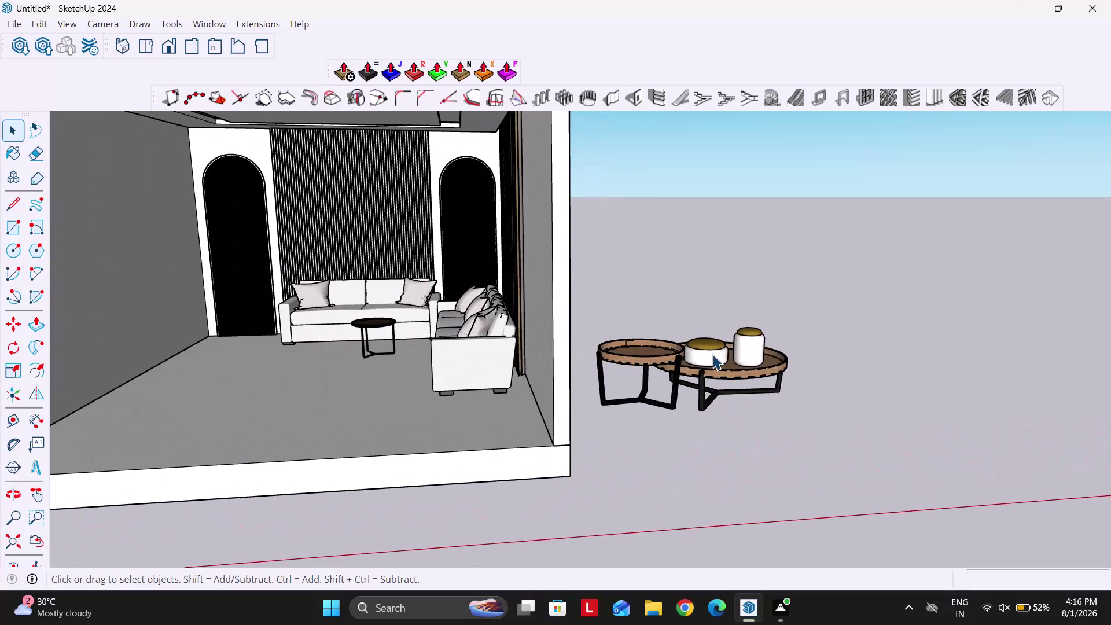
Select the nested coffee table group with its two pots.
click(679, 351)
middle_drag(682, 370, 695, 412)
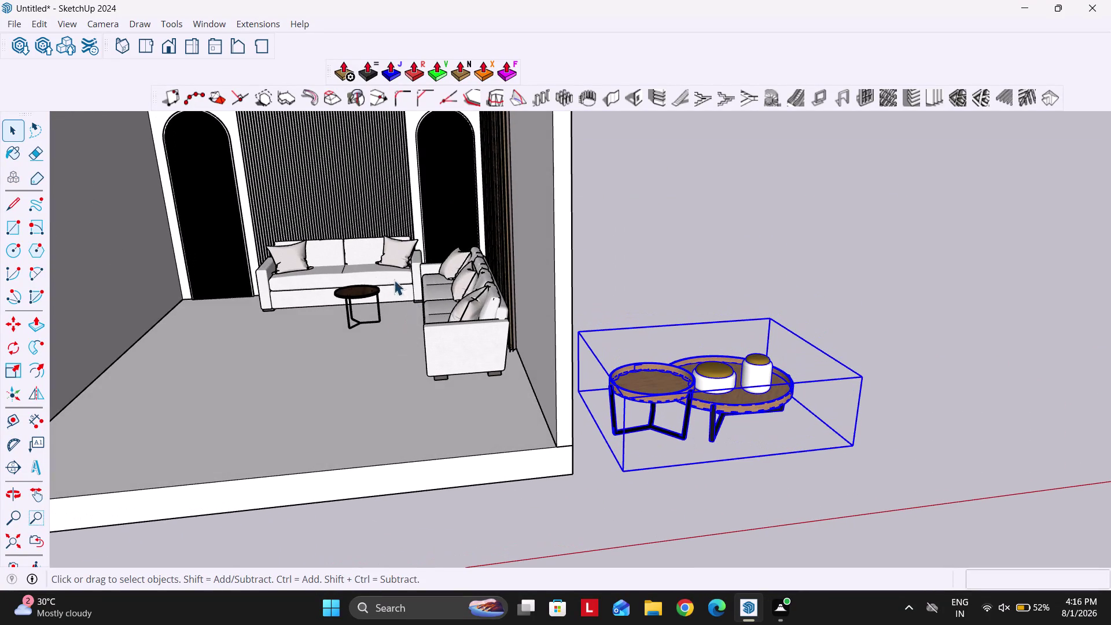
click(364, 289)
key(Delete)
click(691, 366)
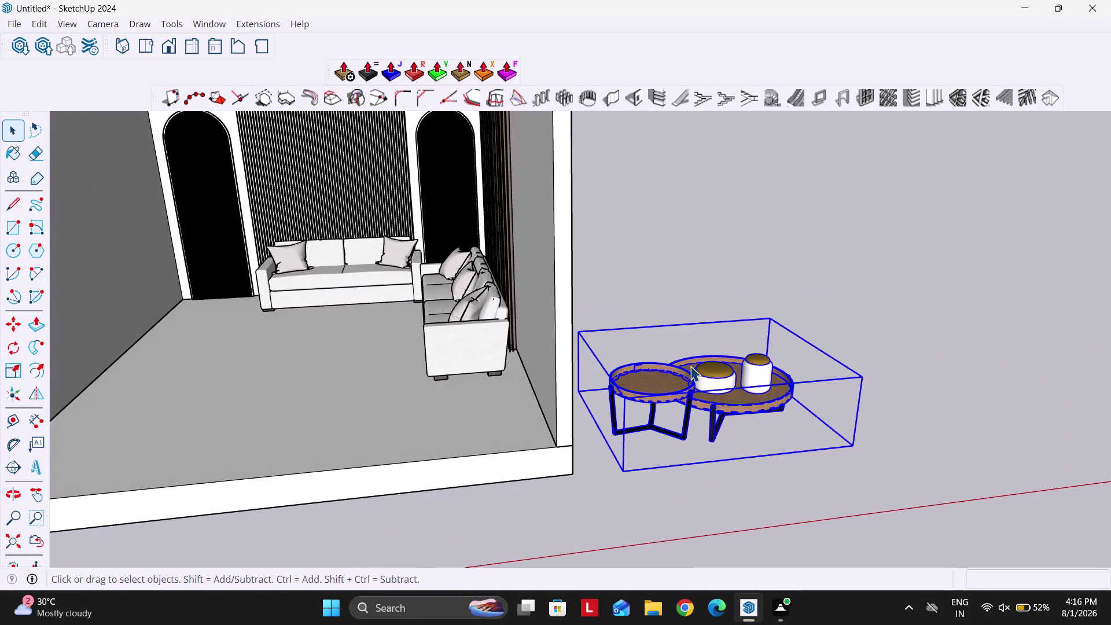
scroll(down, 3)
scroll(up, 3)
Move the coffee table into the room in front of the main sofa and check the gap.
key(m)
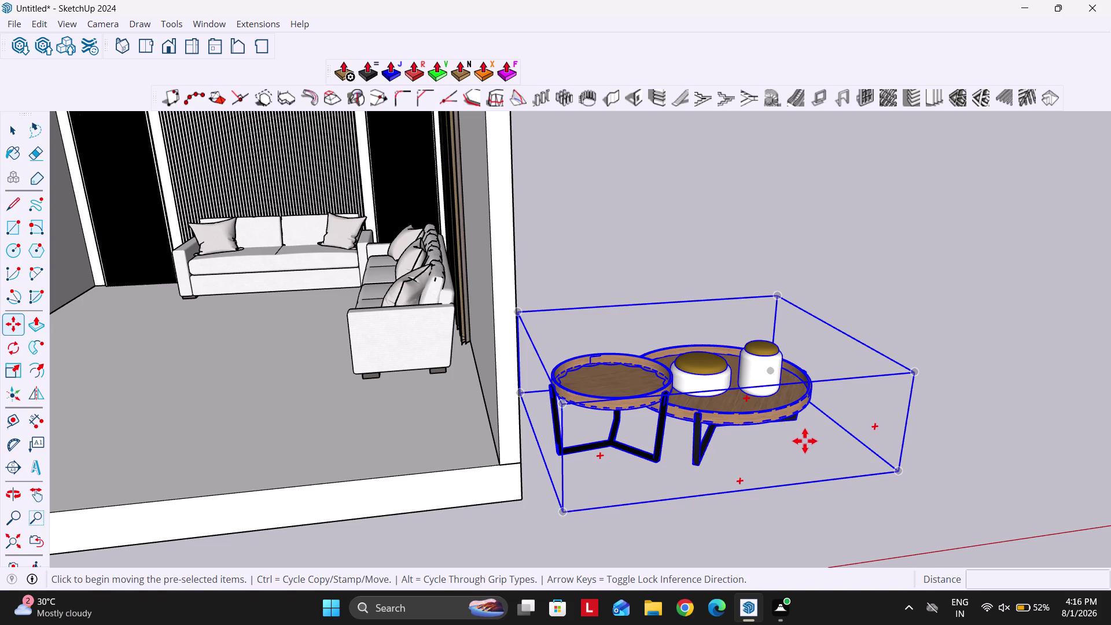
click(897, 473)
scroll(down, 3)
scroll(up, 3)
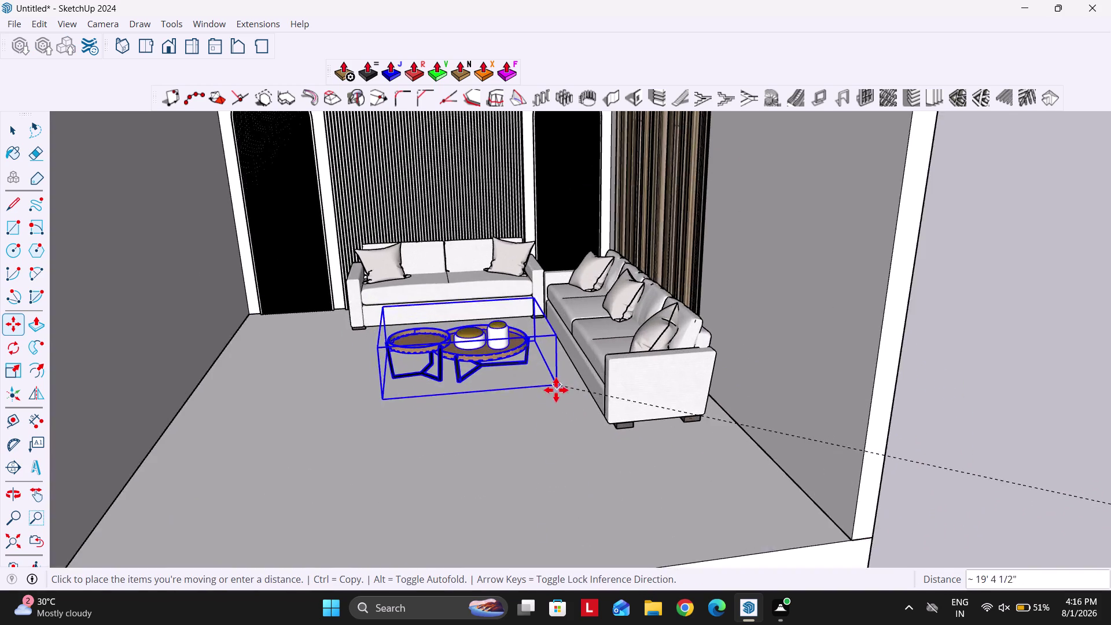
scroll(up, 3)
click(540, 389)
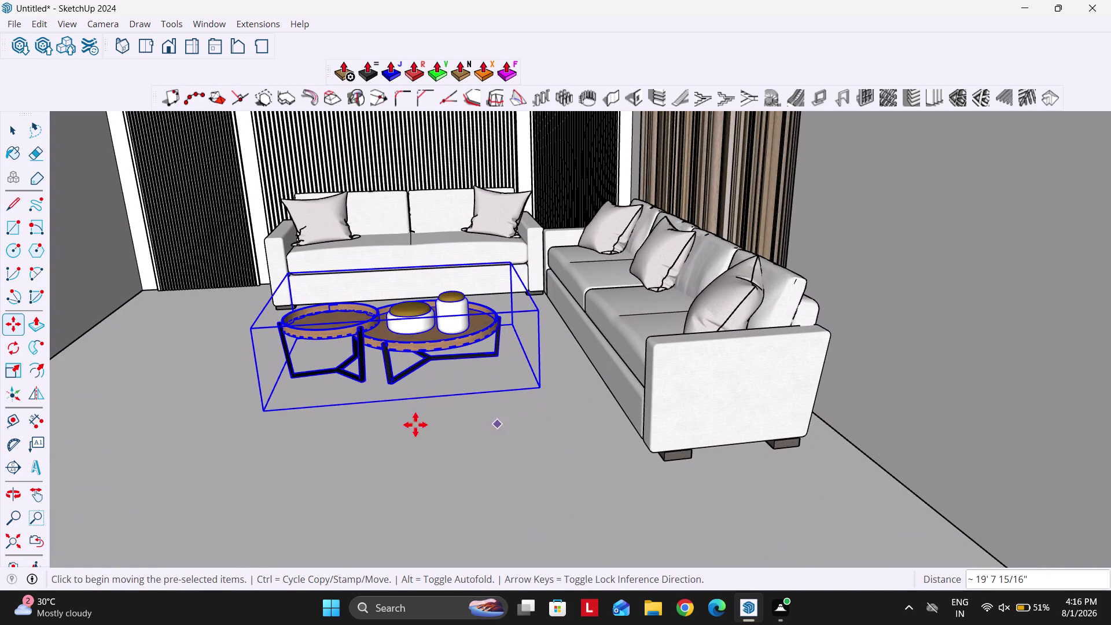
scroll(up, 3)
scroll(down, 3)
middle_drag(435, 363, 444, 364)
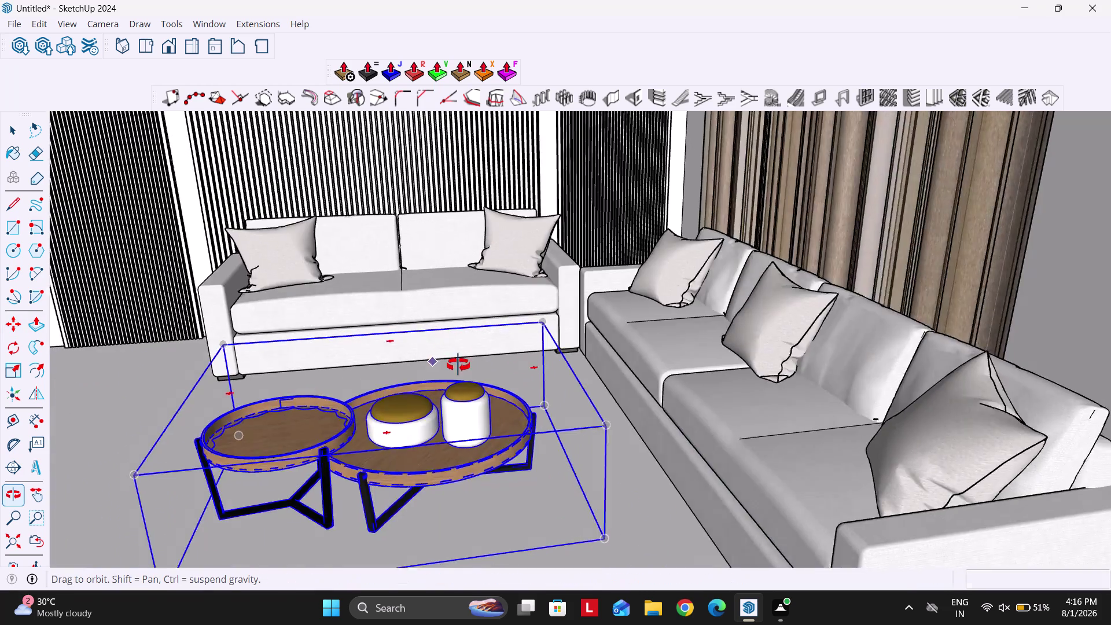
middle_drag(444, 364, 598, 367)
scroll(up, 3)
middle_drag(592, 371, 706, 372)
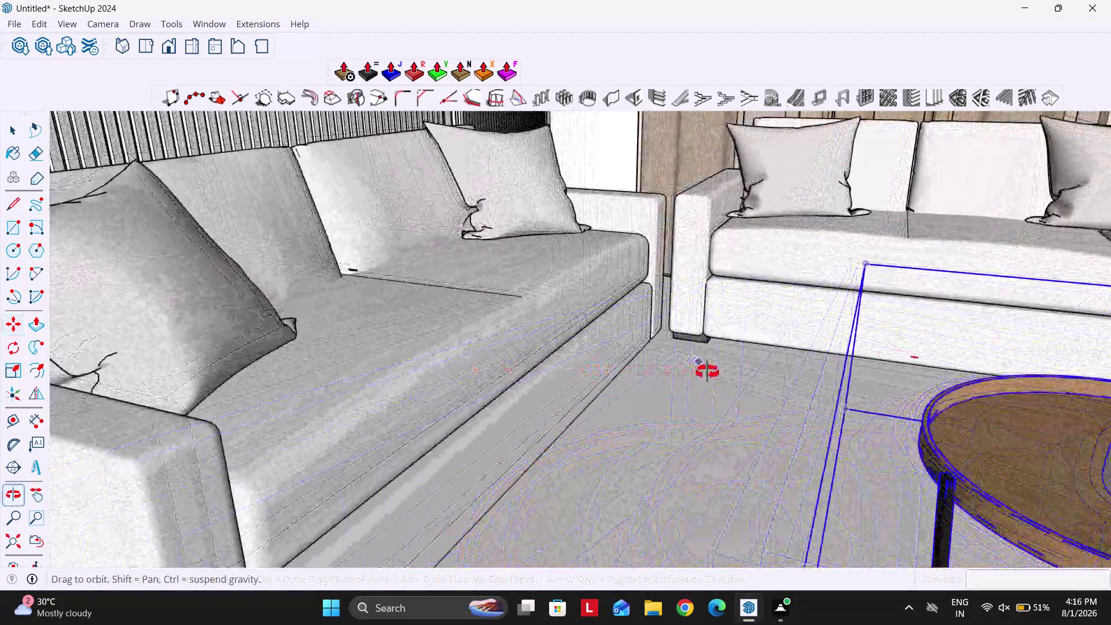
middle_drag(706, 372, 708, 372)
middle_drag(748, 364, 650, 346)
scroll(down, 3)
Adjust the table's position and review the placement from the front view.
click(733, 393)
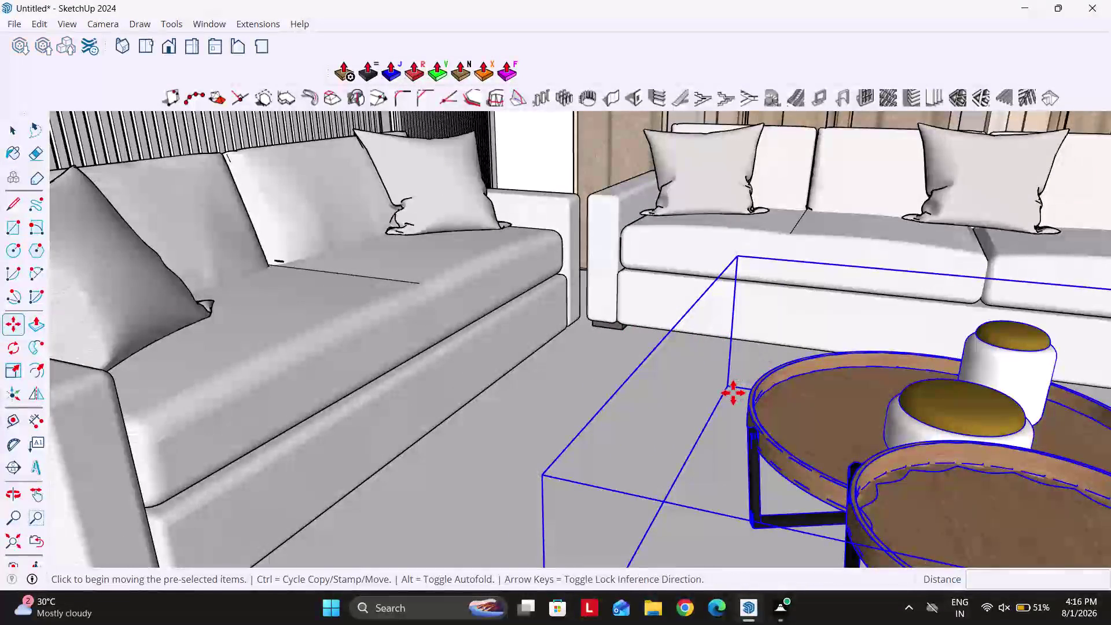
key(Left)
click(589, 343)
key(space)
middle_drag(548, 345, 636, 346)
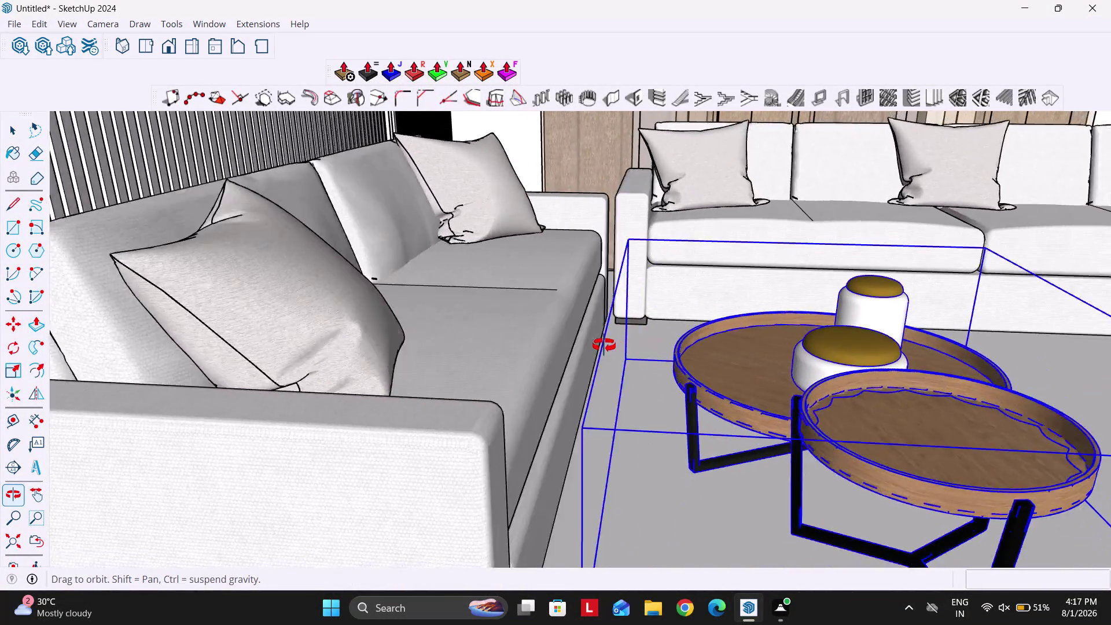
middle_drag(636, 345, 386, 366)
scroll(down, 3)
middle_drag(606, 434, 472, 348)
scroll(down, 3)
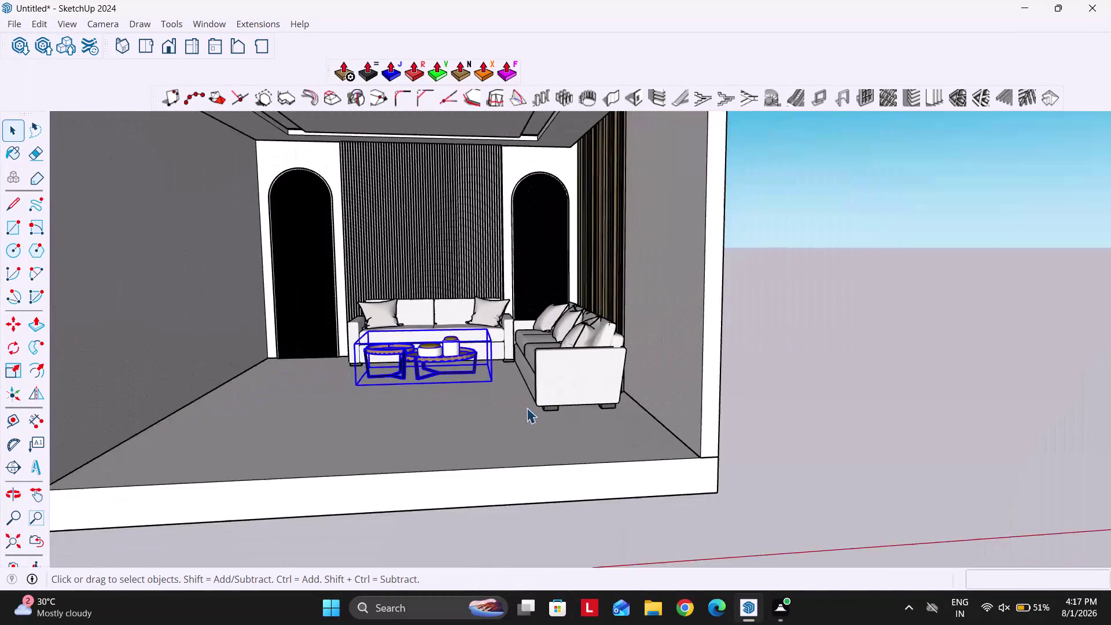
click(171, 50)
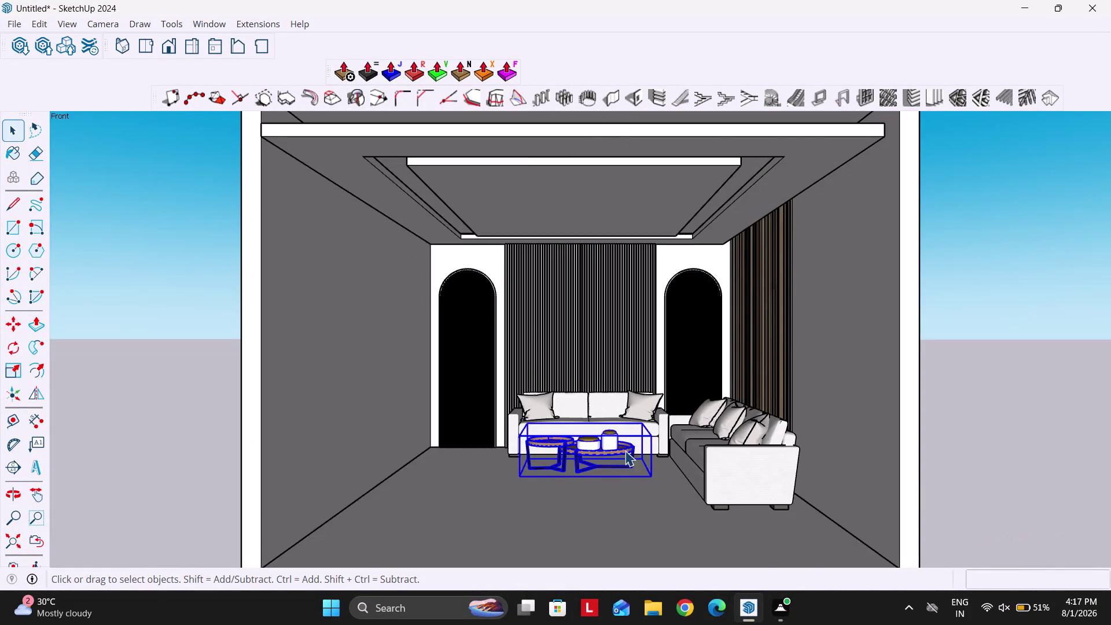
scroll(up, 3)
Nudge the coffee table 6 inches along the red axis.
key(m)
click(611, 452)
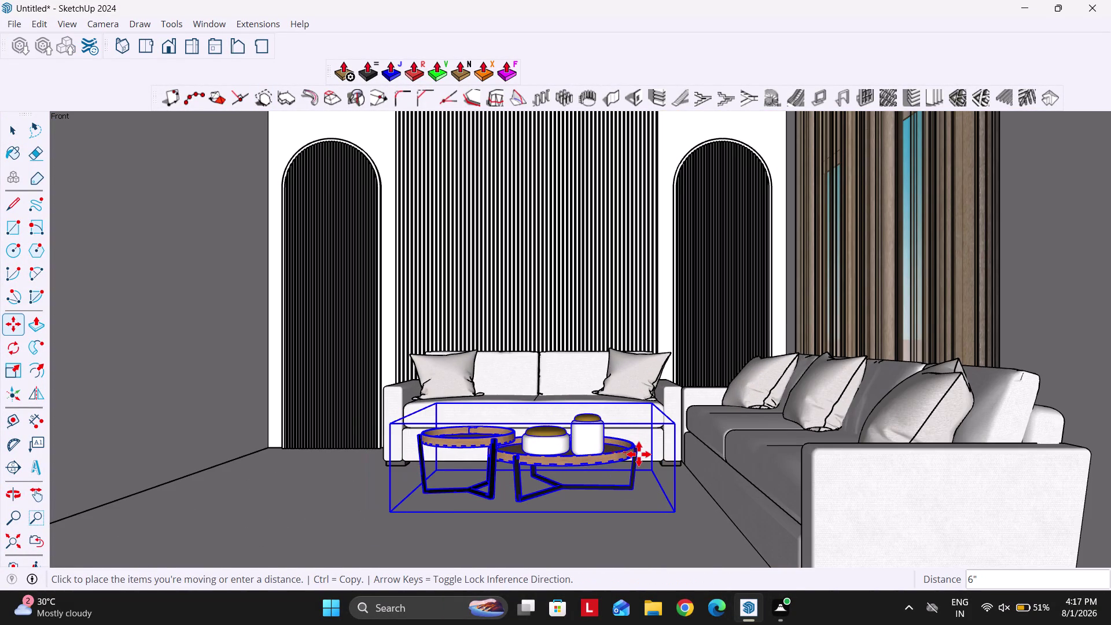
key(Right)
click(639, 455)
key(space)
scroll(down, 3)
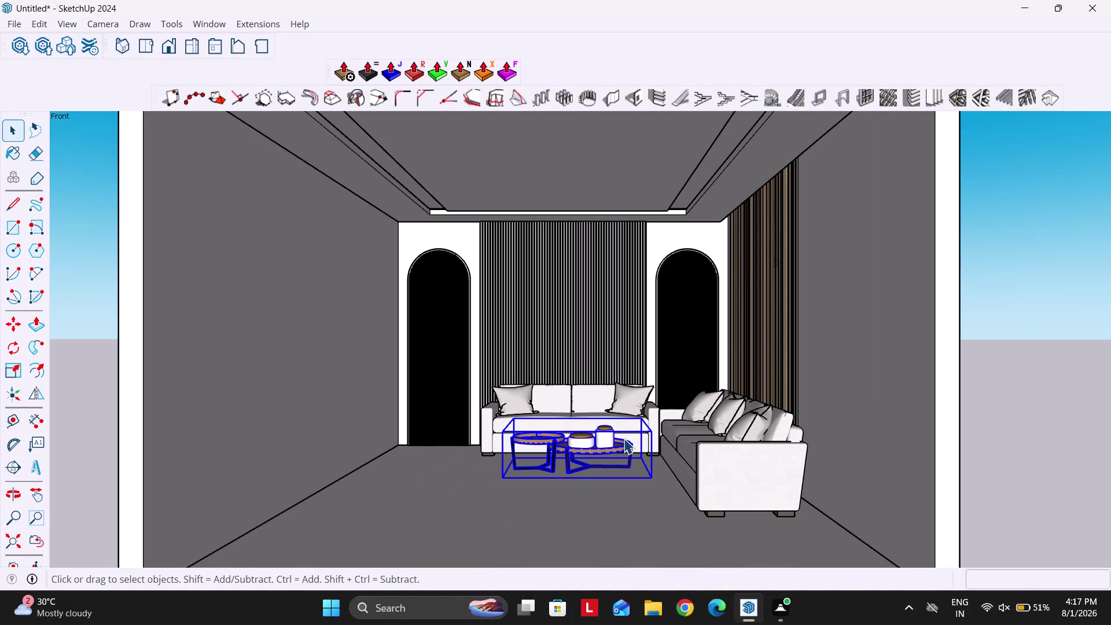
scroll(down, 3)
Orbit around the room beside the reference photo to look up at the ceiling.
scroll(up, 3)
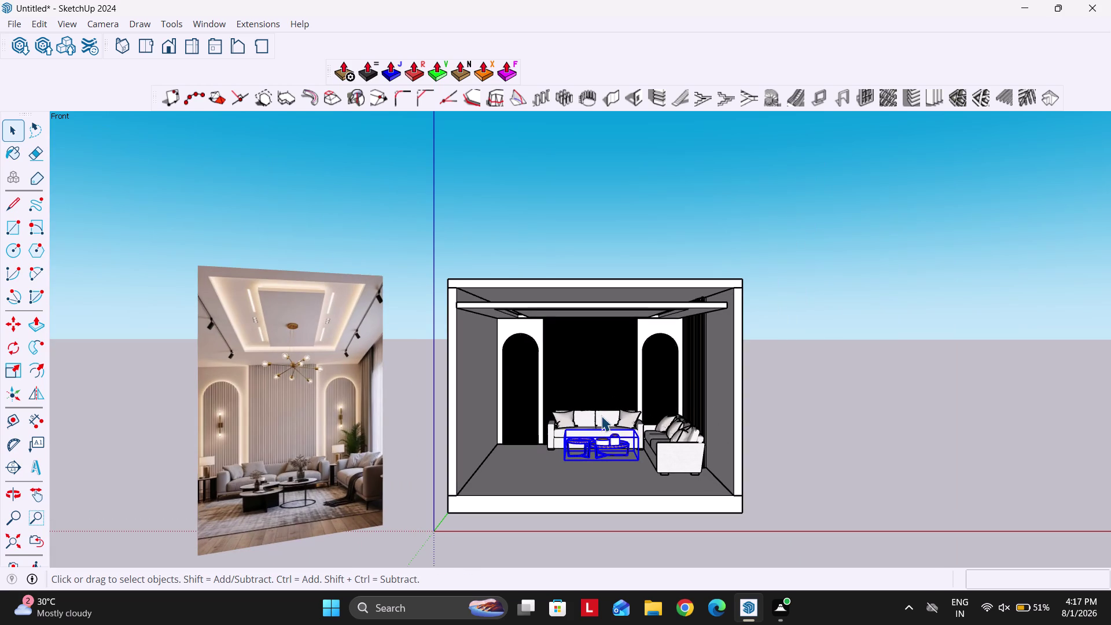
scroll(down, 3)
middle_drag(627, 411, 657, 450)
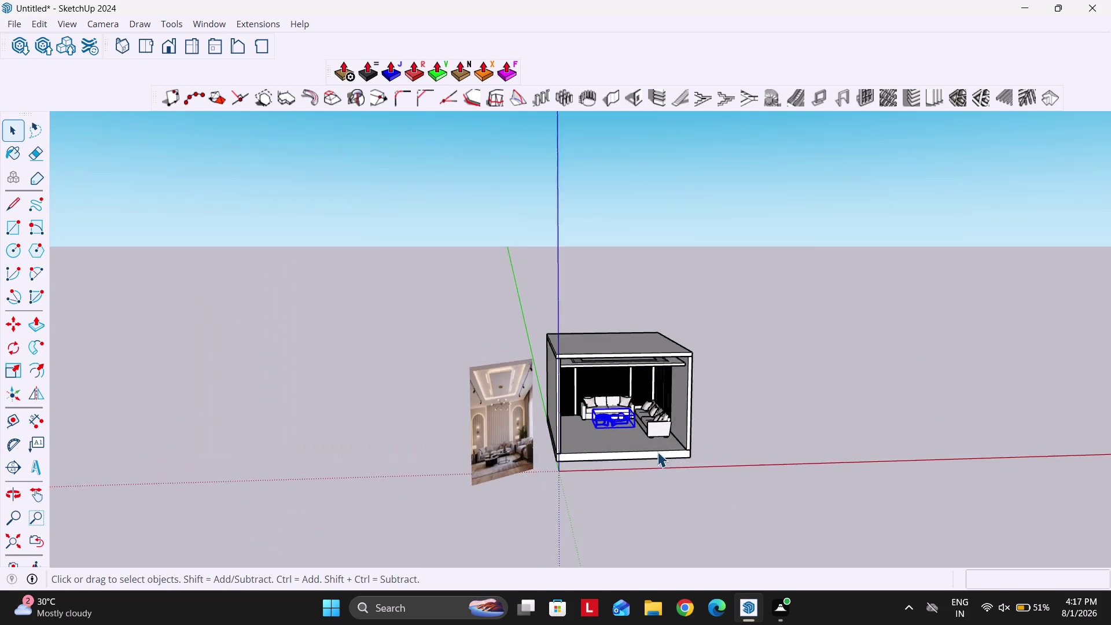
scroll(up, 3)
scroll(down, 3)
scroll(up, 3)
middle_drag(619, 429, 608, 417)
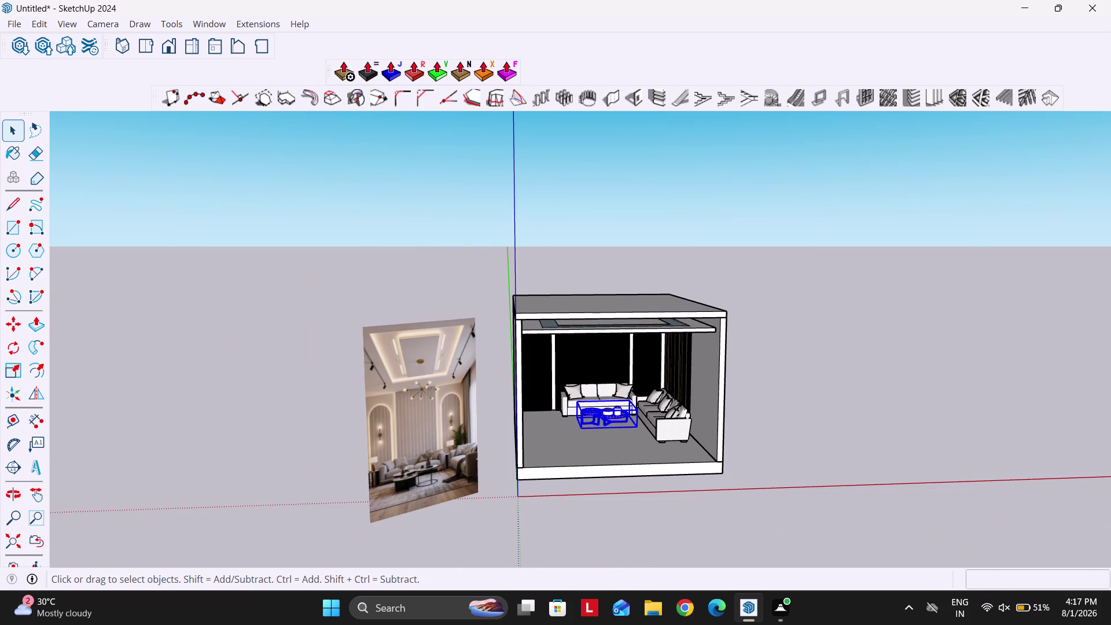
middle_drag(609, 416, 600, 405)
scroll(up, 3)
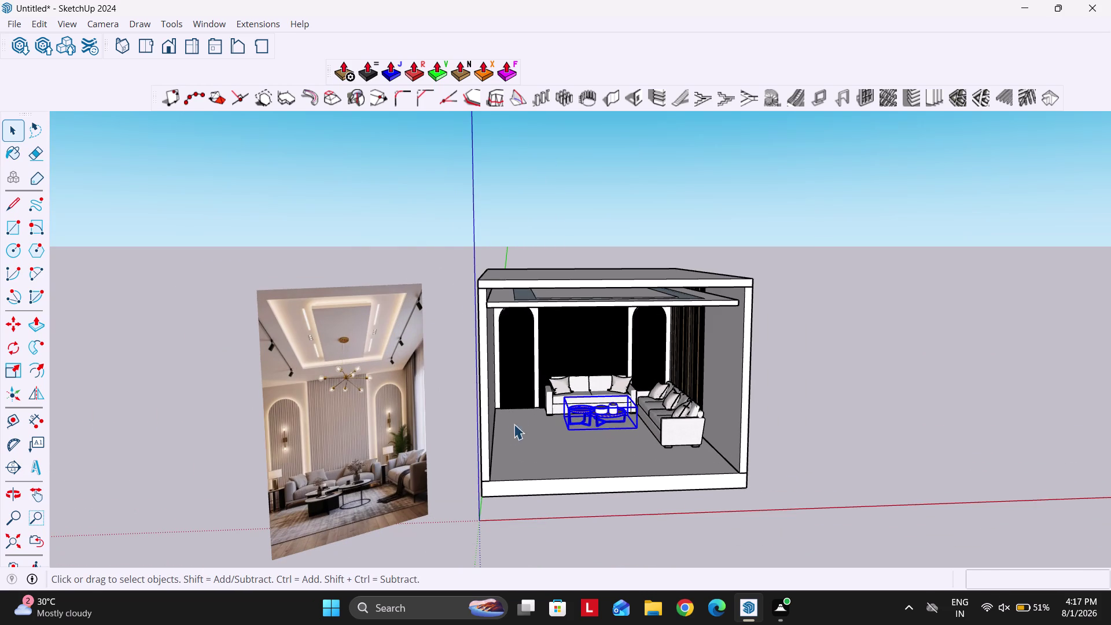
scroll(up, 3)
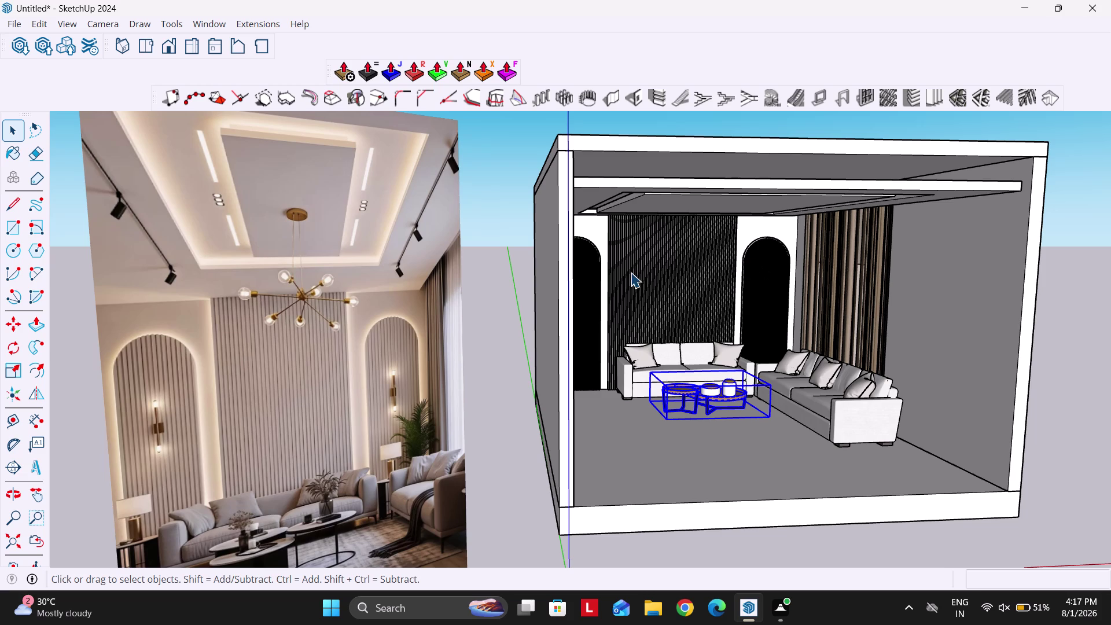
middle_drag(715, 323, 651, 242)
scroll(down, 3)
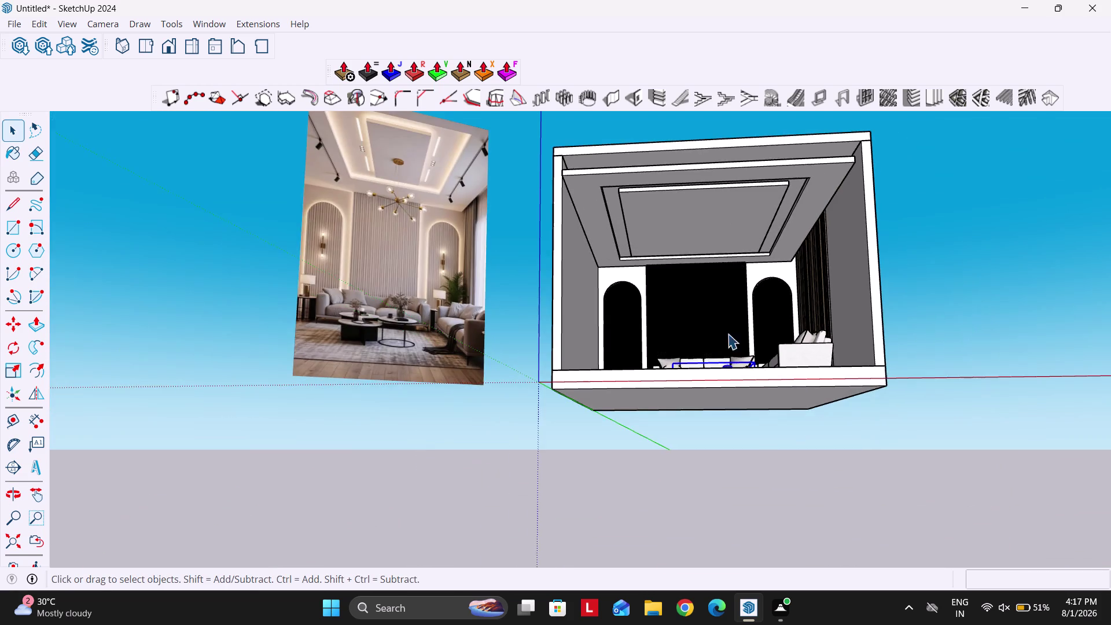
scroll(up, 3)
scroll(down, 3)
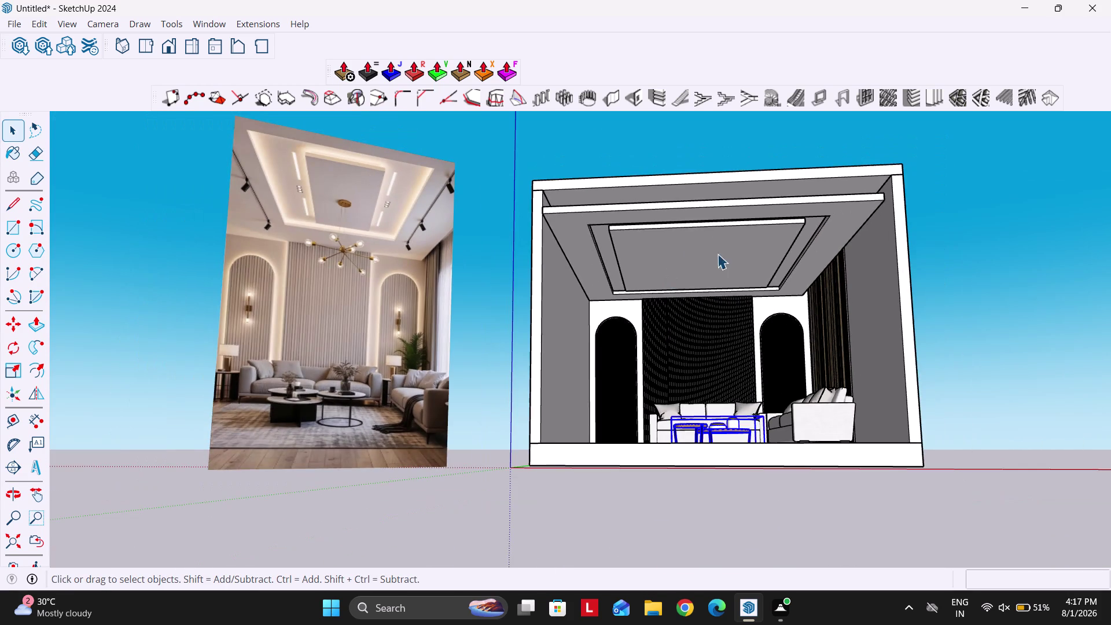
scroll(up, 3)
Select the layered false ceiling and view it from below.
click(745, 243)
scroll(down, 3)
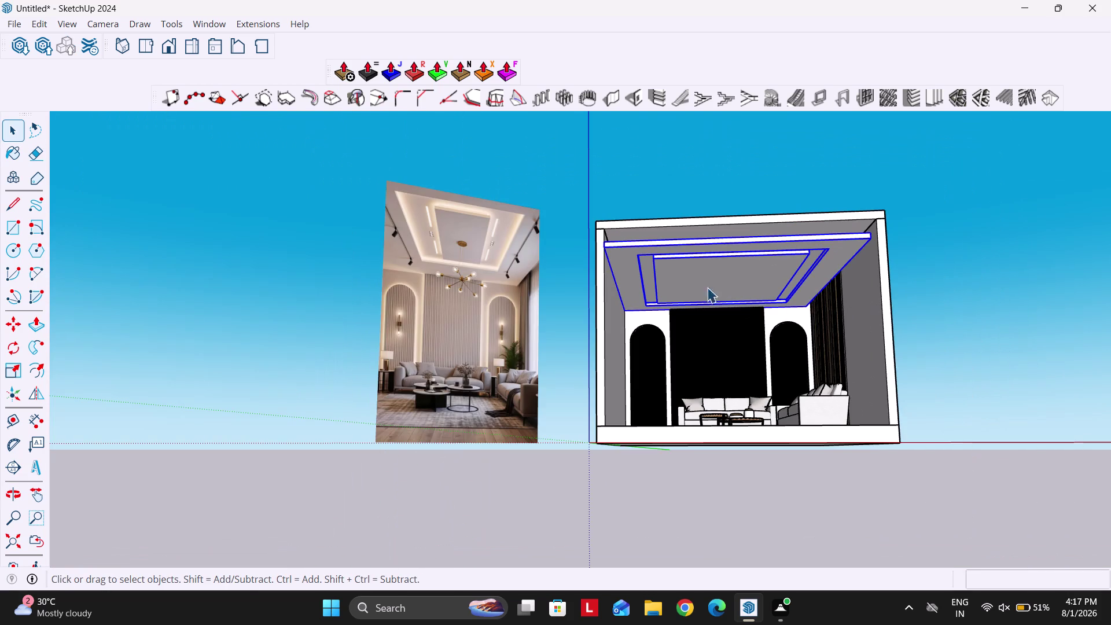
scroll(up, 3)
scroll(down, 3)
middle_drag(649, 306, 639, 292)
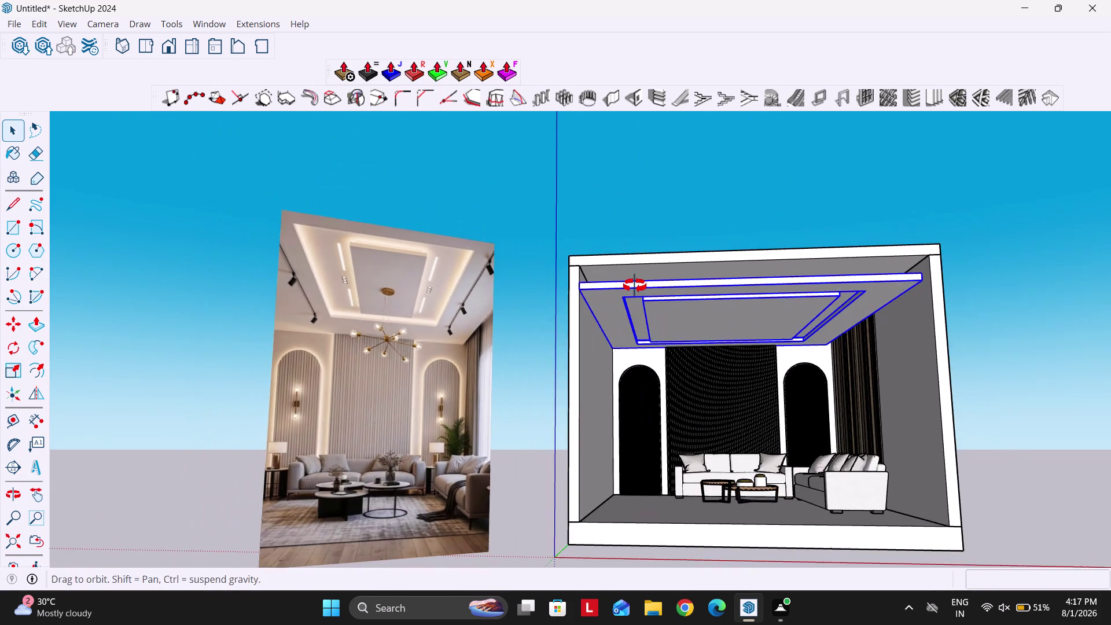
middle_drag(639, 292, 613, 240)
scroll(down, 3)
middle_drag(653, 340, 667, 276)
scroll(up, 3)
scroll(up, 3)
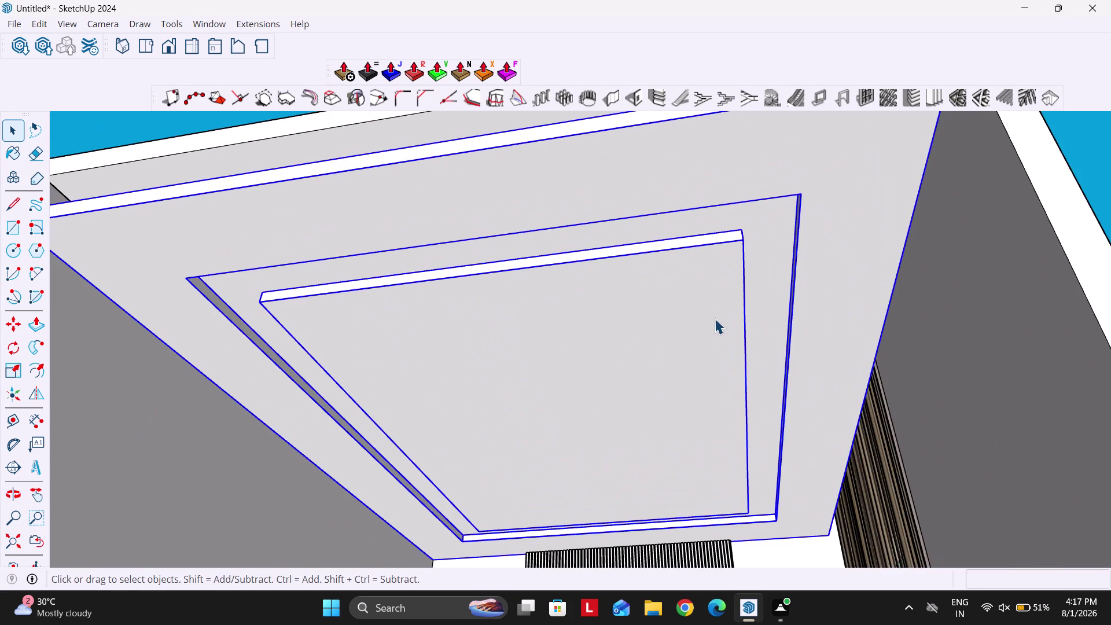
scroll(up, 3)
Enter the false ceiling group and select the ceiling panel face with its edges.
double_click(738, 274)
scroll(up, 3)
double_click(736, 262)
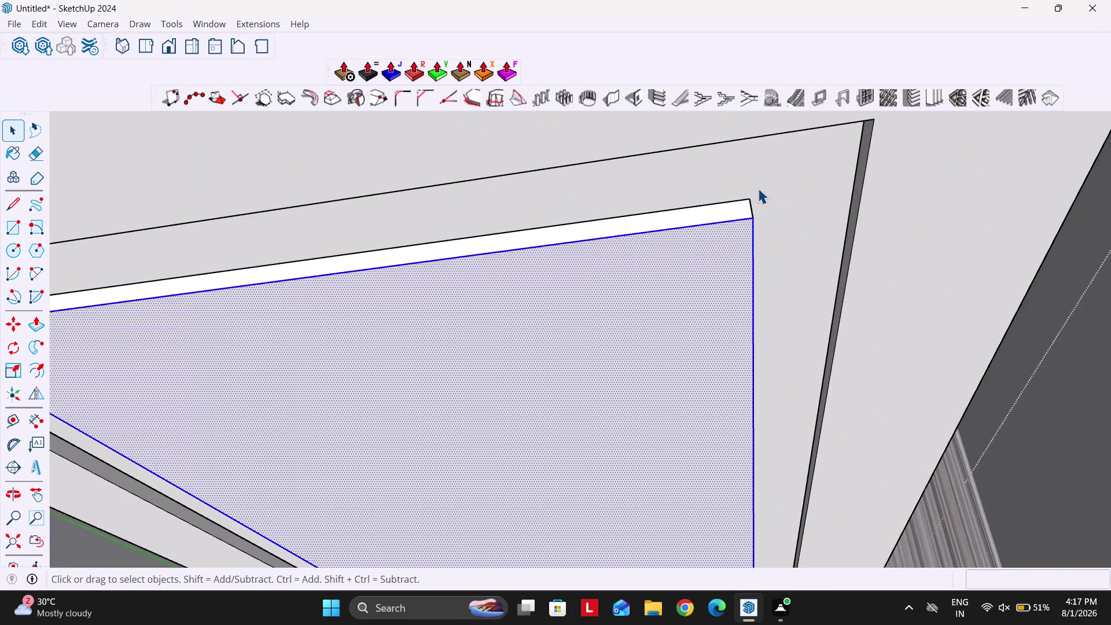
scroll(up, 3)
middle_drag(768, 230, 740, 328)
scroll(up, 3)
scroll(up, 3)
middle_drag(710, 265, 716, 254)
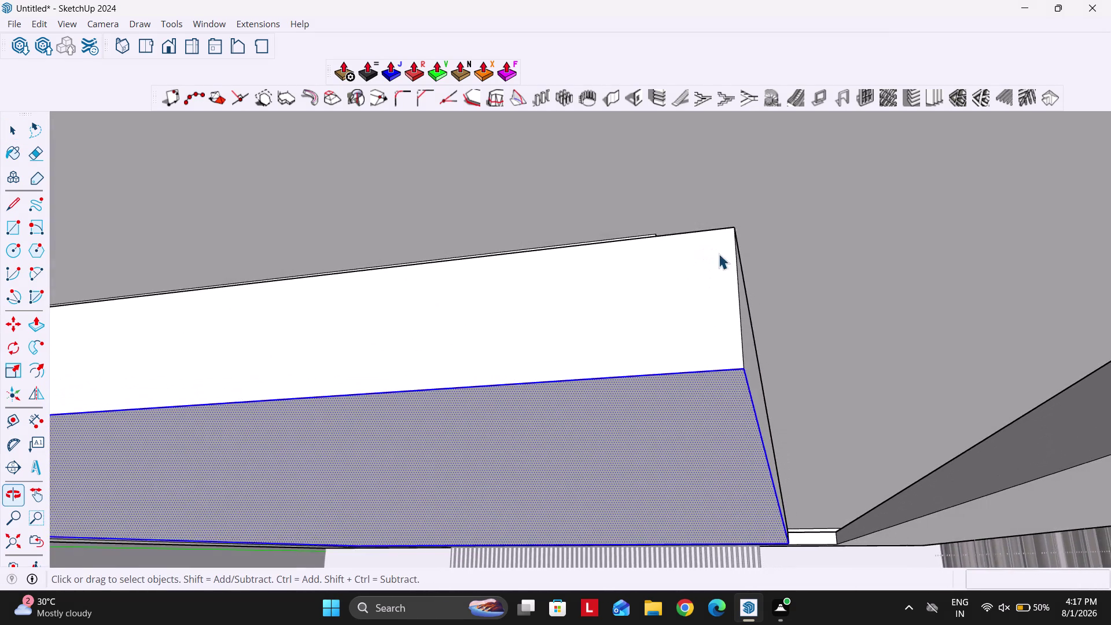
scroll(down, 3)
Clear the selection and orbit out to view the whole ceiling tray from outside.
key(Escape)
middle_drag(733, 287, 754, 238)
scroll(down, 3)
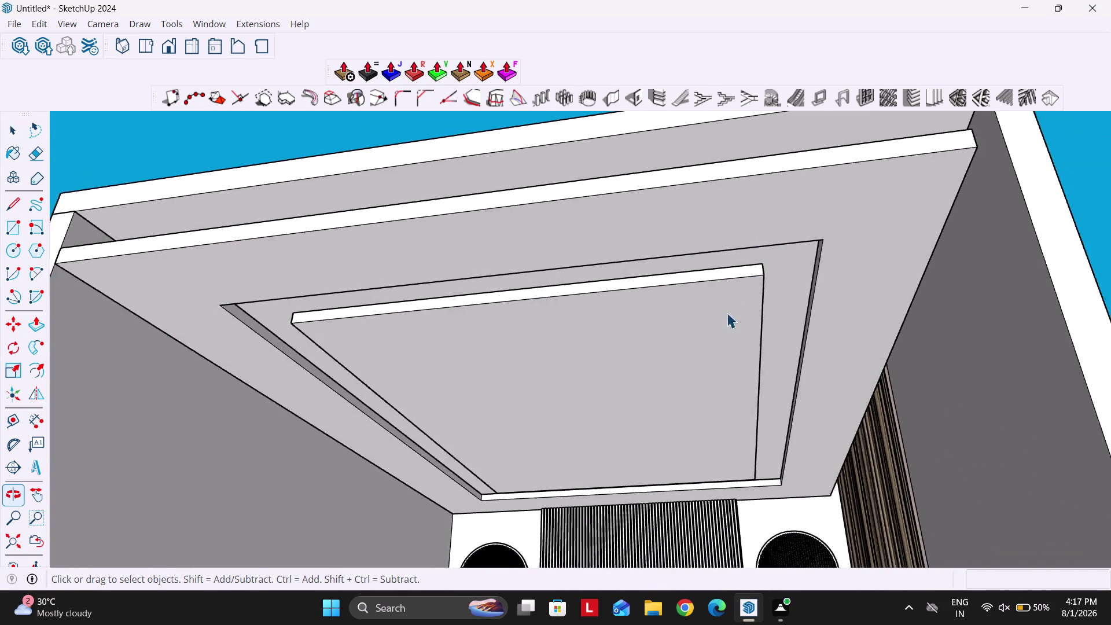
scroll(down, 3)
middle_drag(693, 330, 713, 283)
scroll(down, 3)
key(Escape)
click(716, 500)
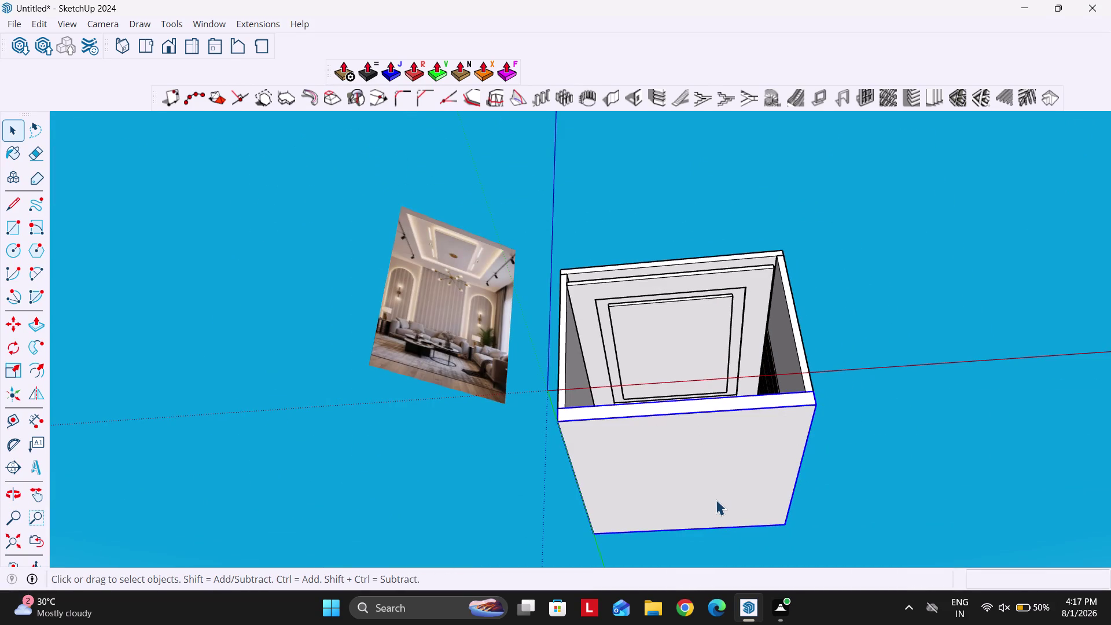
Switch to Bottom view and open the ceiling group for editing.
key(h)
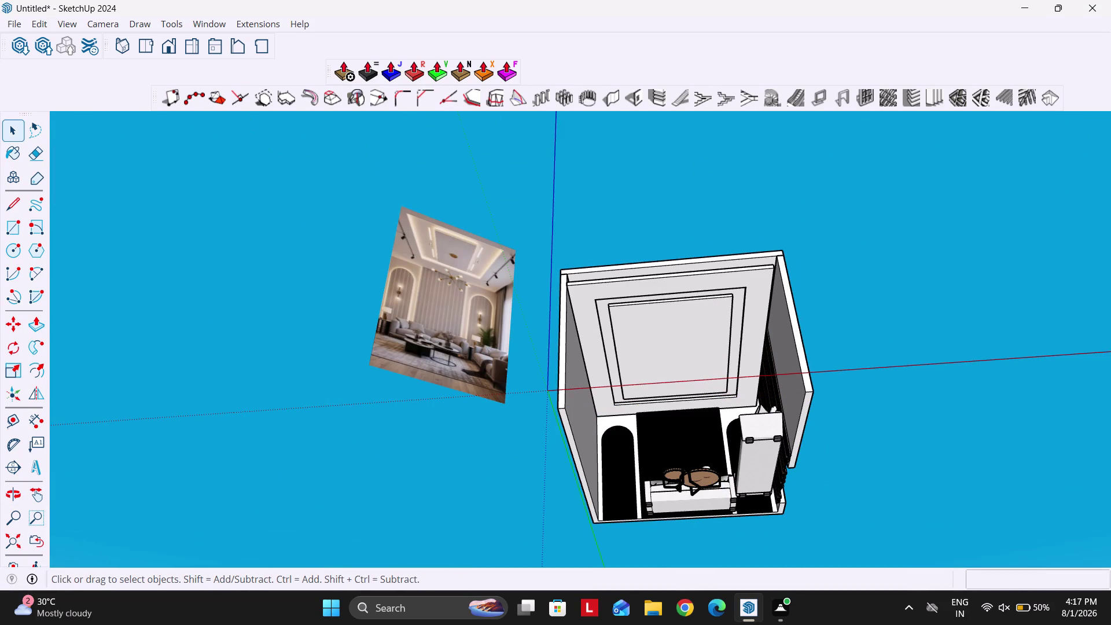
click(267, 52)
double_click(521, 285)
key(Escape)
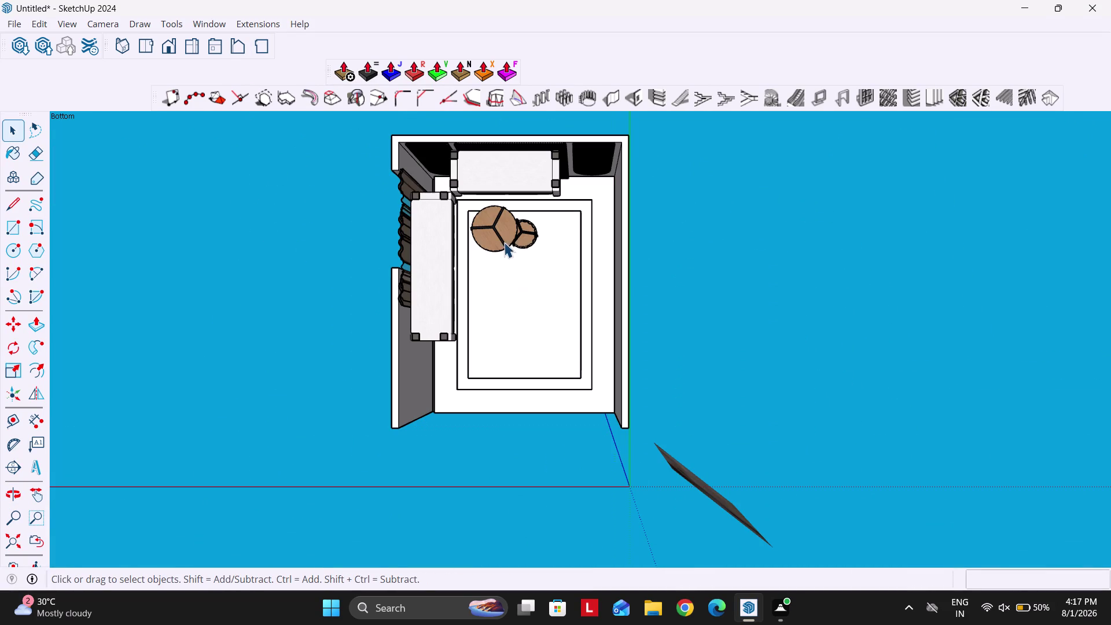
click(505, 233)
key(h)
scroll(up, 3)
double_click(496, 249)
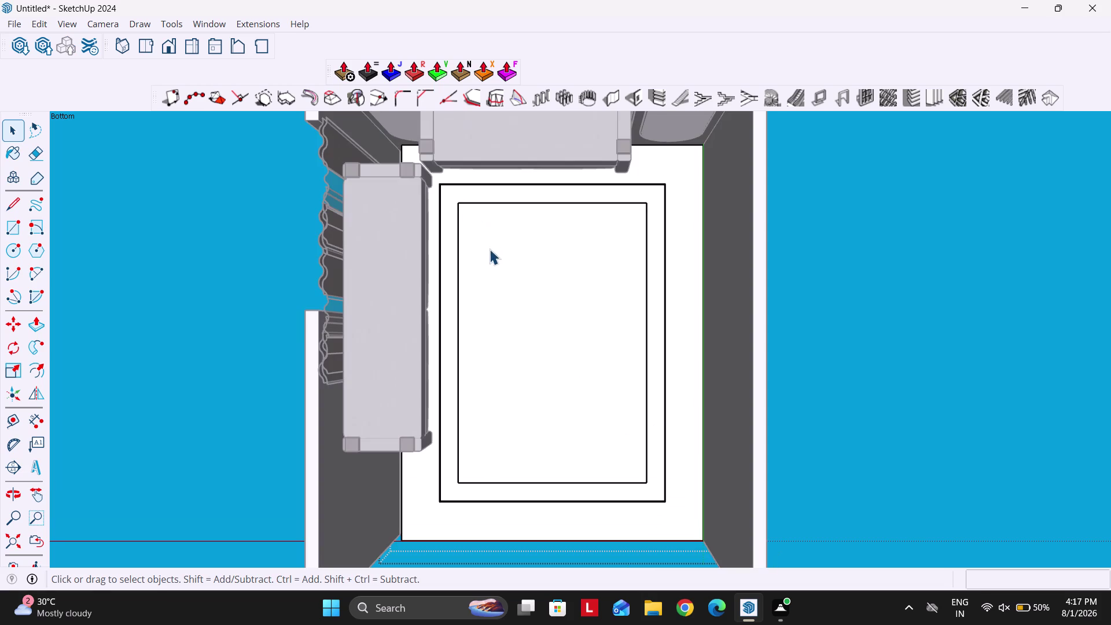
Offset an inset outline in the tray and scale the inner panel evenly about its centre.
drag(452, 194, 652, 490)
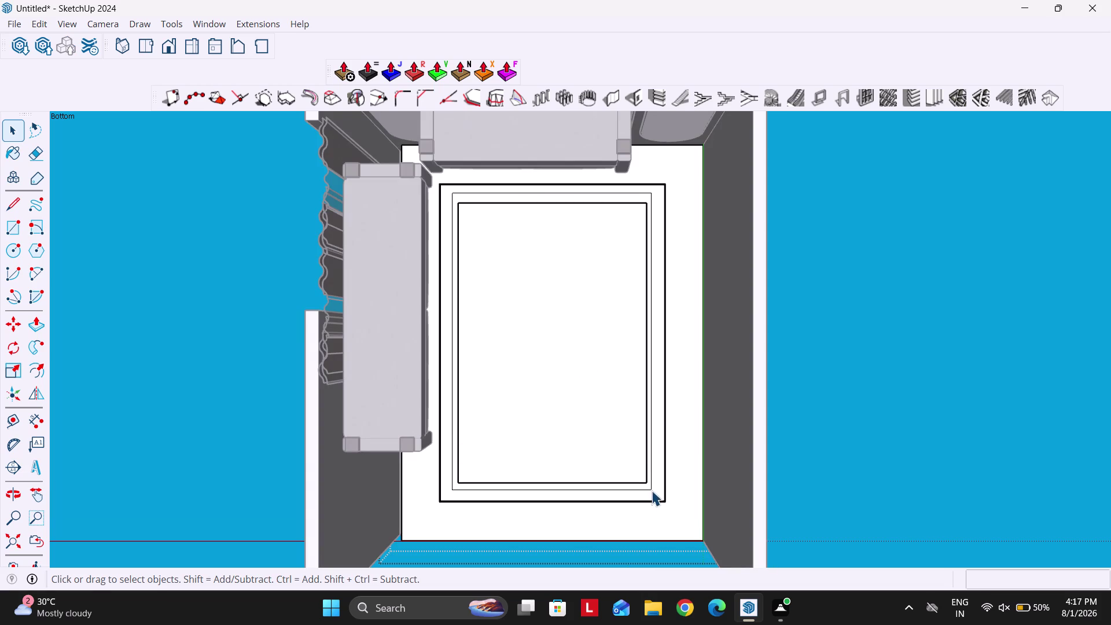
drag(652, 490, 656, 491)
key(s)
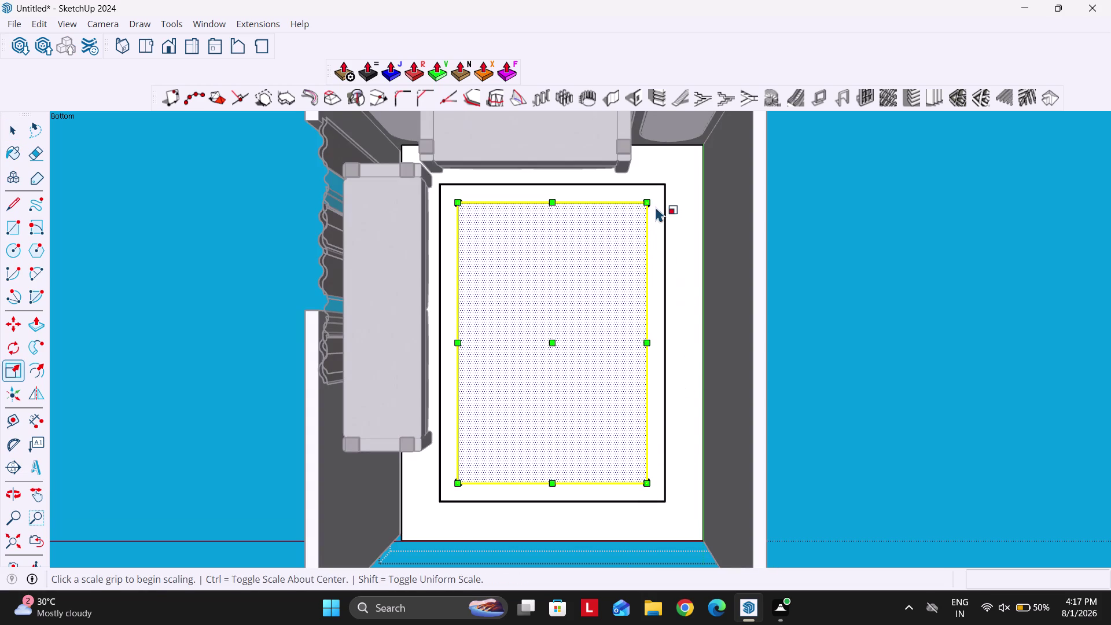
click(650, 205)
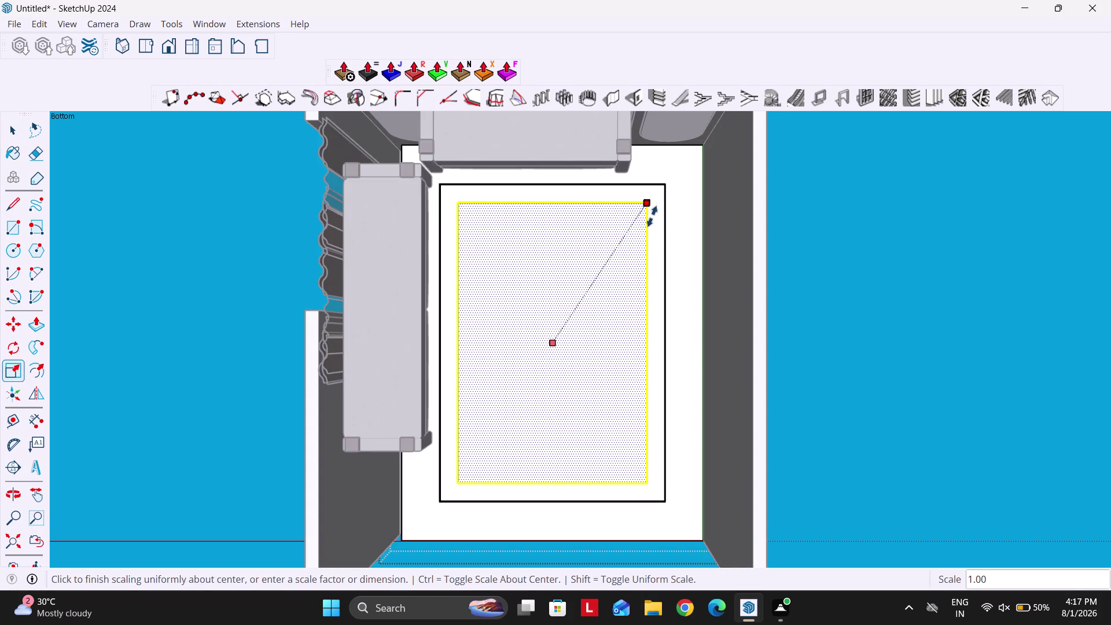
key(Escape)
key(space)
middle_drag(659, 224, 562, 525)
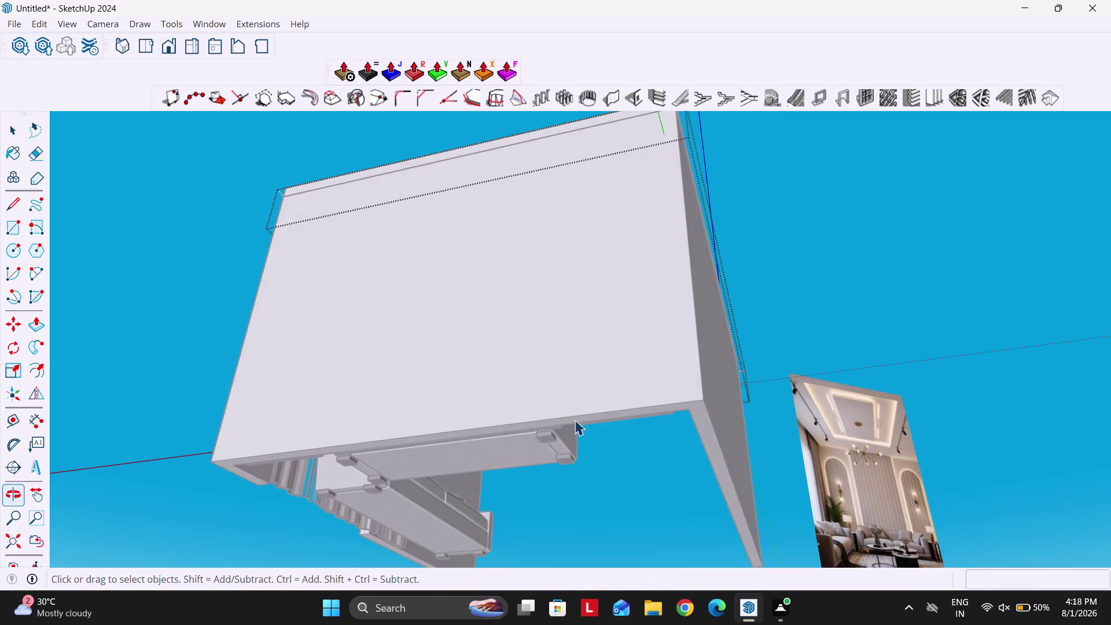
middle_drag(532, 251, 441, 297)
middle_drag(719, 277, 426, 339)
middle_drag(733, 281, 457, 317)
scroll(down, 3)
middle_drag(686, 334, 502, 343)
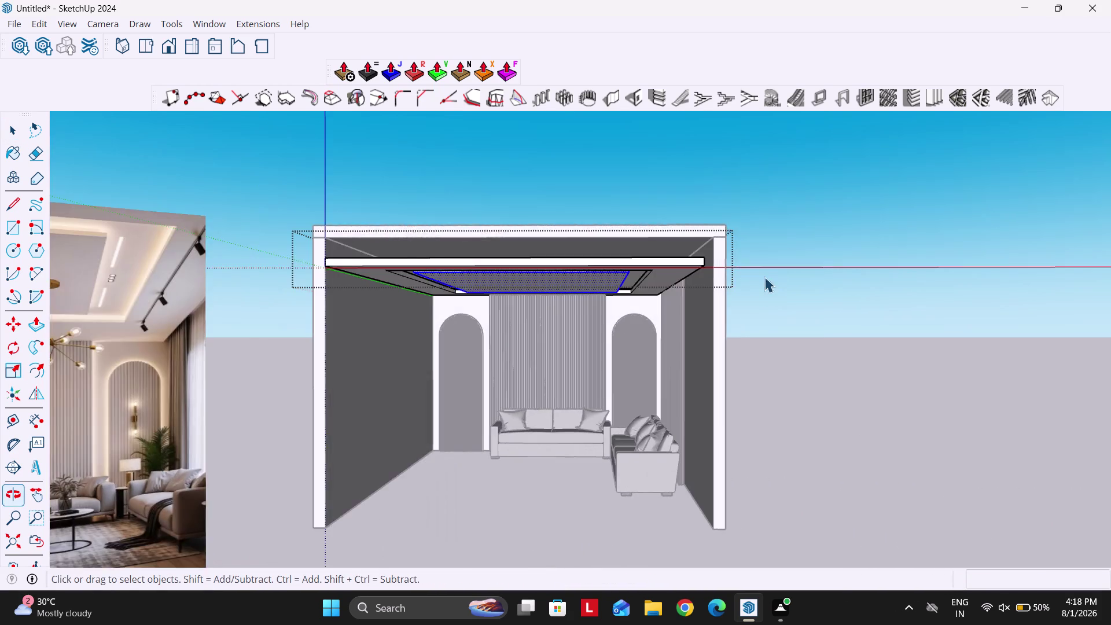
scroll(down, 3)
double_click(817, 305)
key(u)
middle_drag(784, 315, 726, 316)
scroll(up, 3)
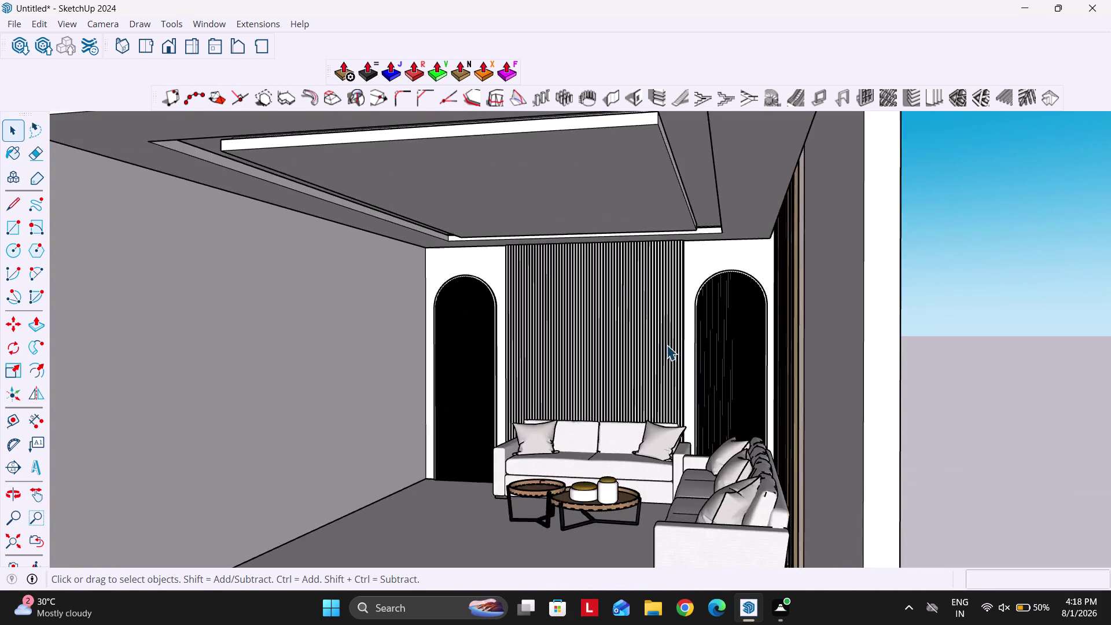
scroll(down, 3)
scroll(up, 3)
middle_drag(576, 397, 629, 400)
scroll(down, 3)
scroll(up, 3)
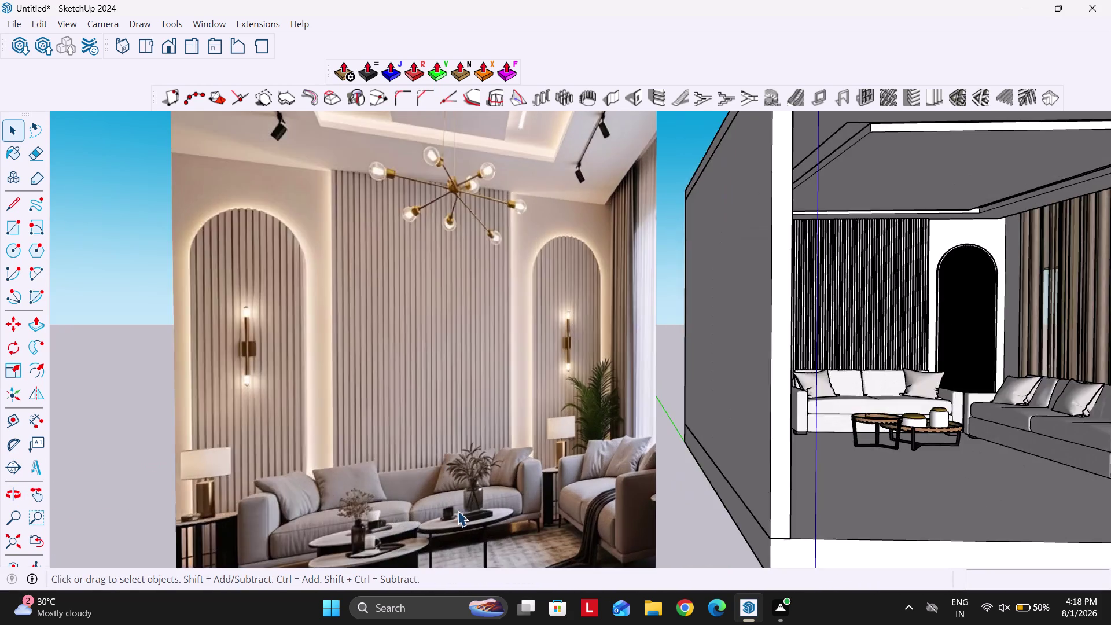
scroll(up, 3)
scroll(down, 3)
scroll(up, 3)
scroll(down, 3)
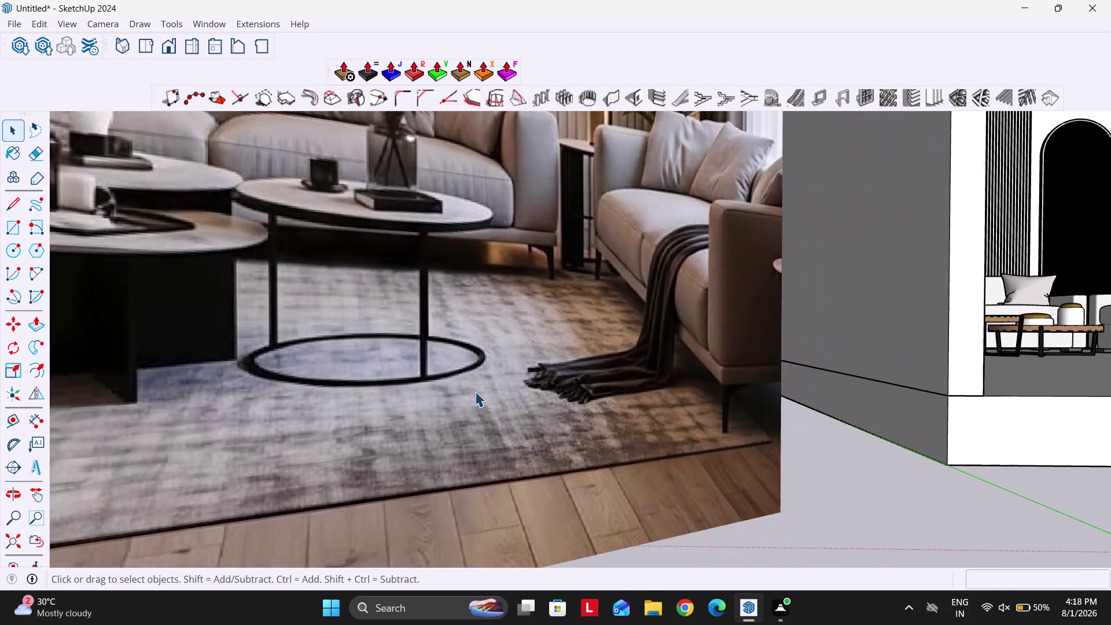
scroll(up, 3)
scroll(down, 3)
scroll(down, 3)
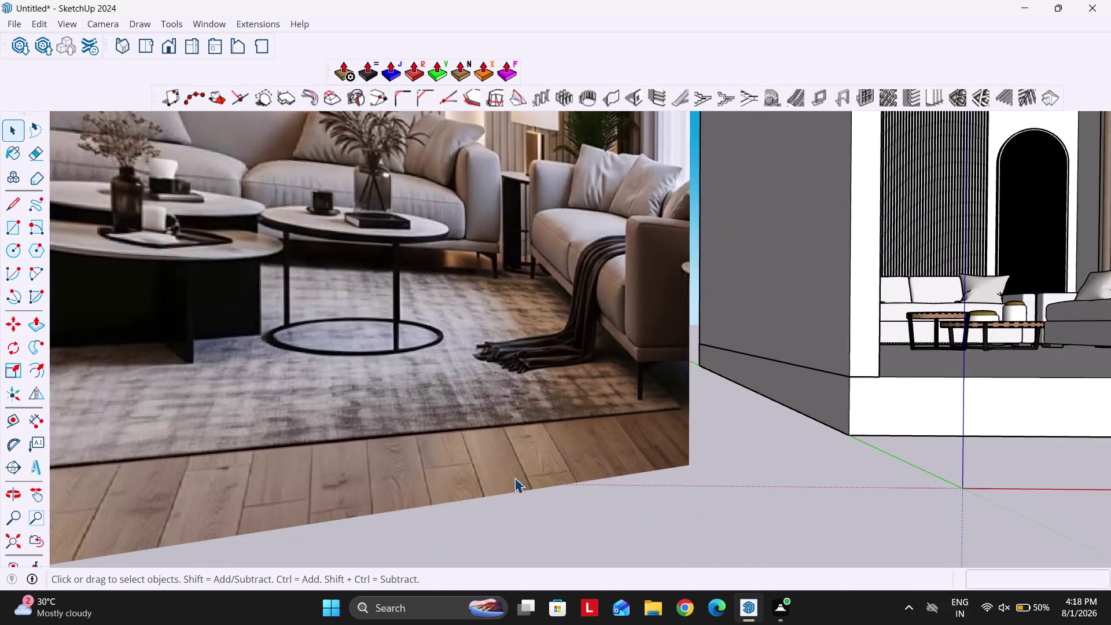
scroll(down, 3)
scroll(down, 3)
scroll(up, 3)
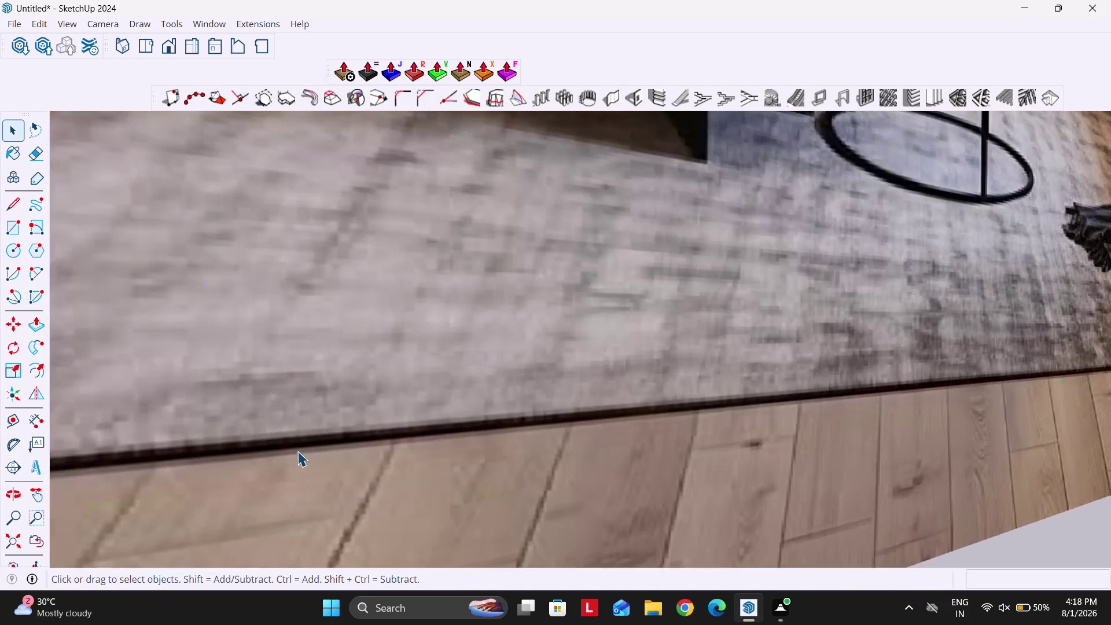
scroll(up, 3)
scroll(down, 3)
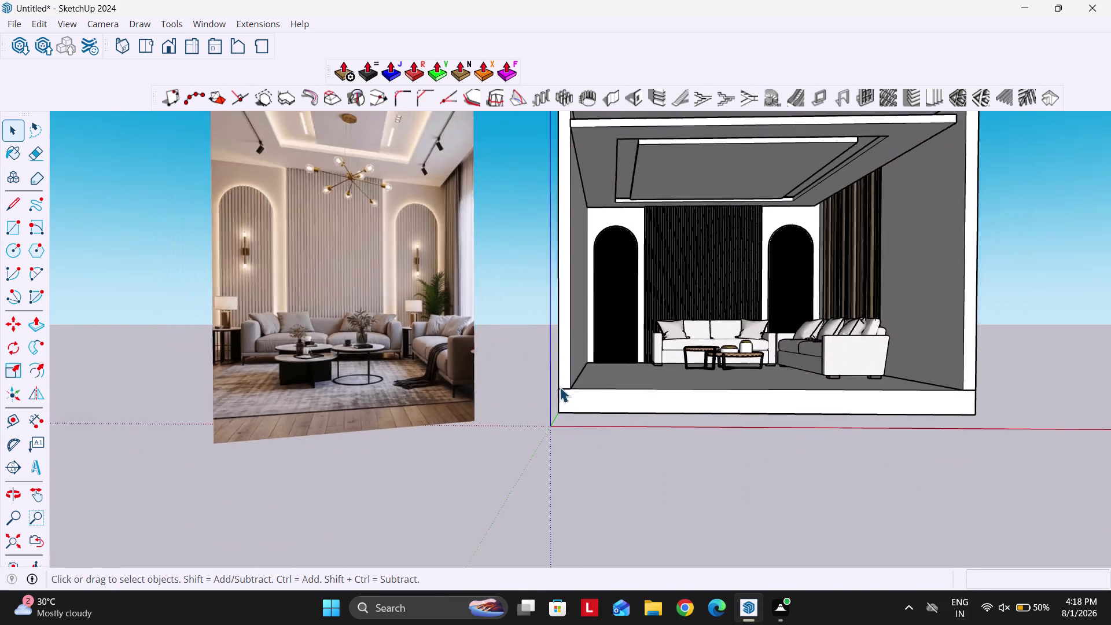
scroll(down, 3)
middle_drag(608, 388, 606, 395)
scroll(up, 3)
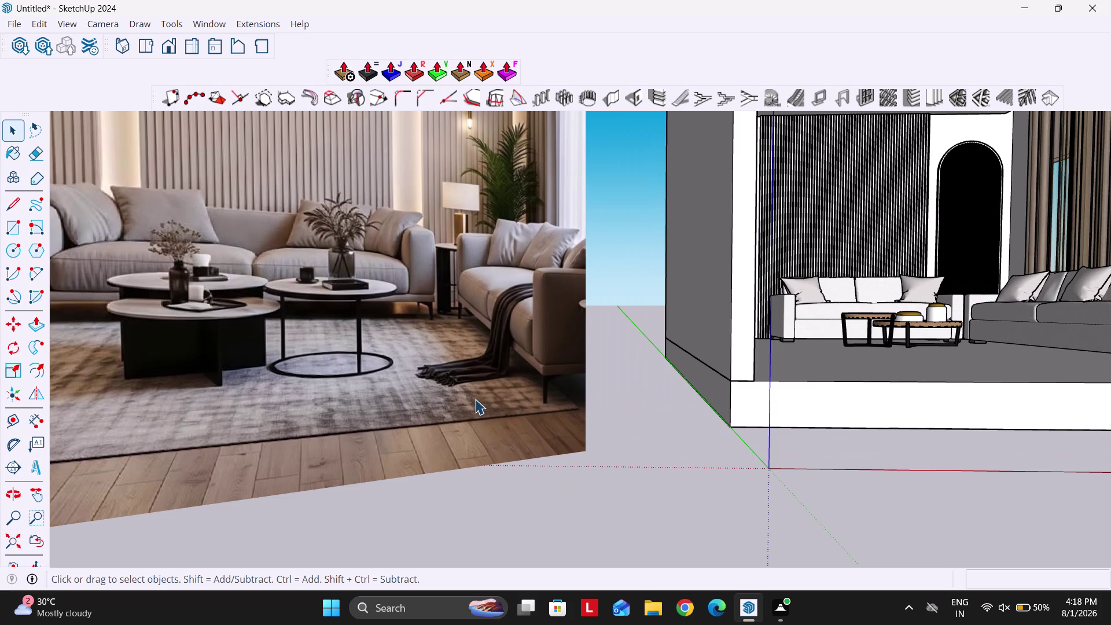
scroll(up, 3)
scroll(down, 3)
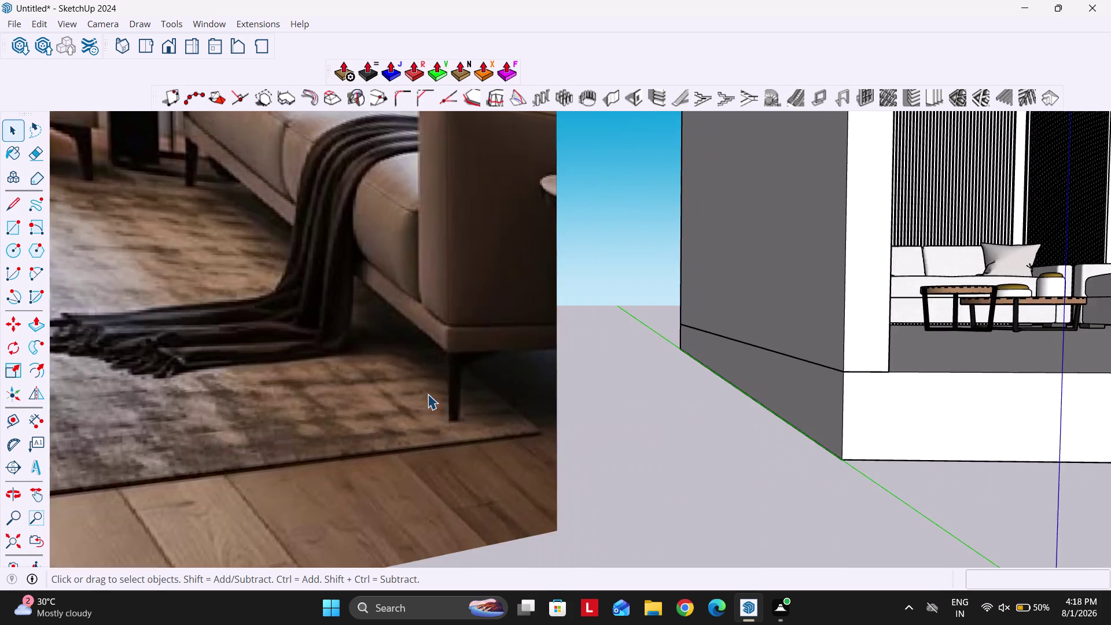
scroll(down, 3)
scroll(down, 3)
middle_drag(611, 344, 599, 399)
scroll(up, 3)
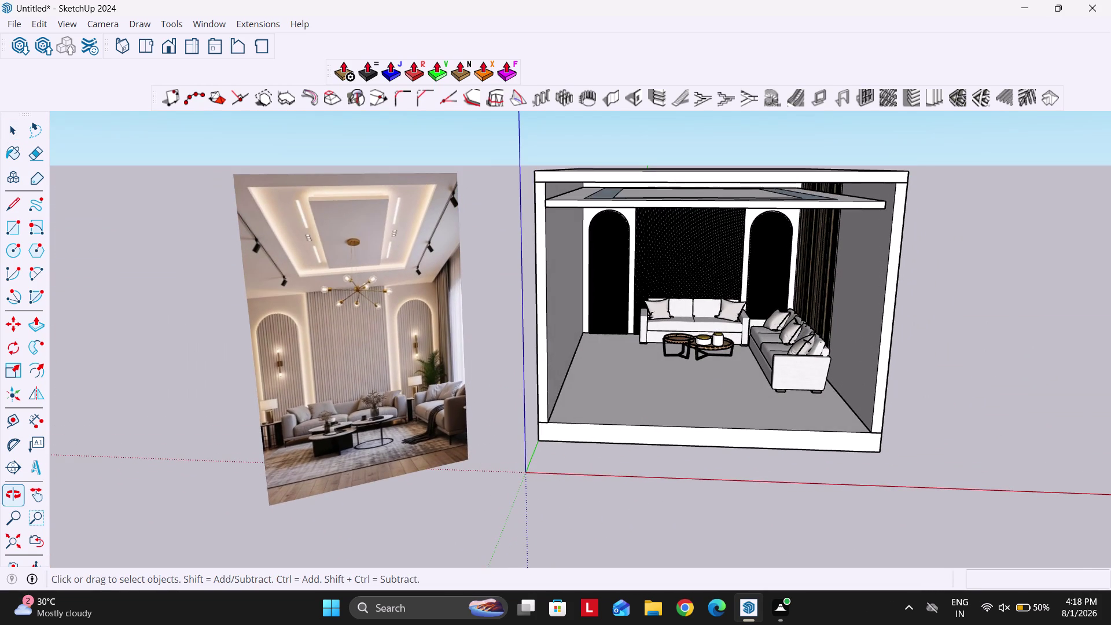
scroll(up, 3)
middle_drag(679, 337, 689, 393)
scroll(up, 3)
scroll(up, 3)
middle_drag(705, 346, 725, 423)
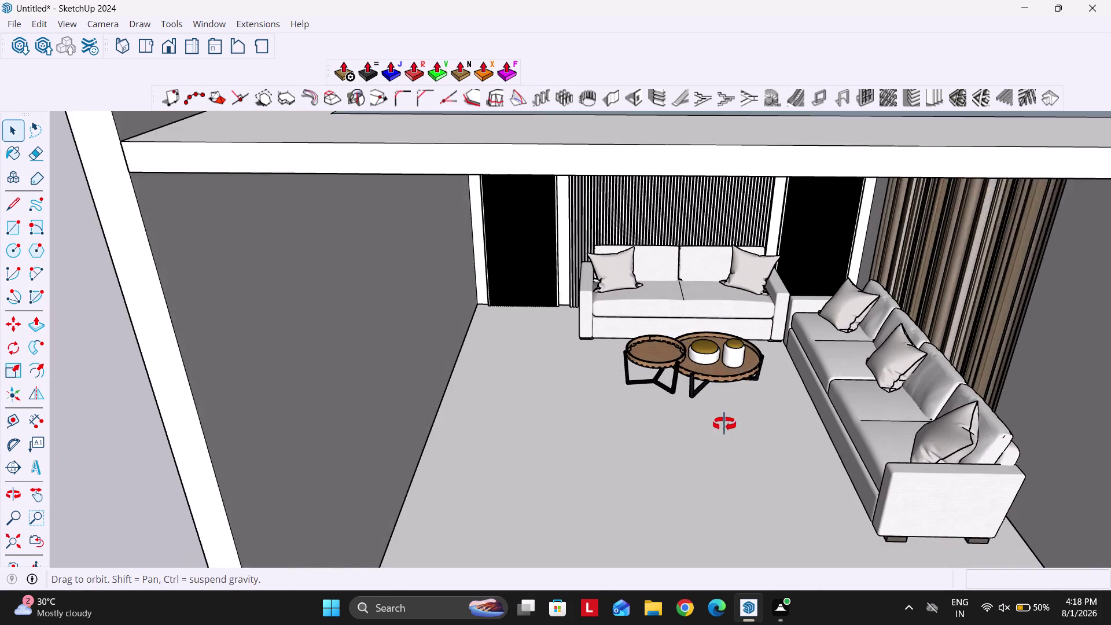
Reposition the nested coffee table set slightly on the floor.
middle_drag(725, 424, 724, 424)
click(726, 353)
scroll(up, 3)
key(m)
click(720, 360)
key(Left)
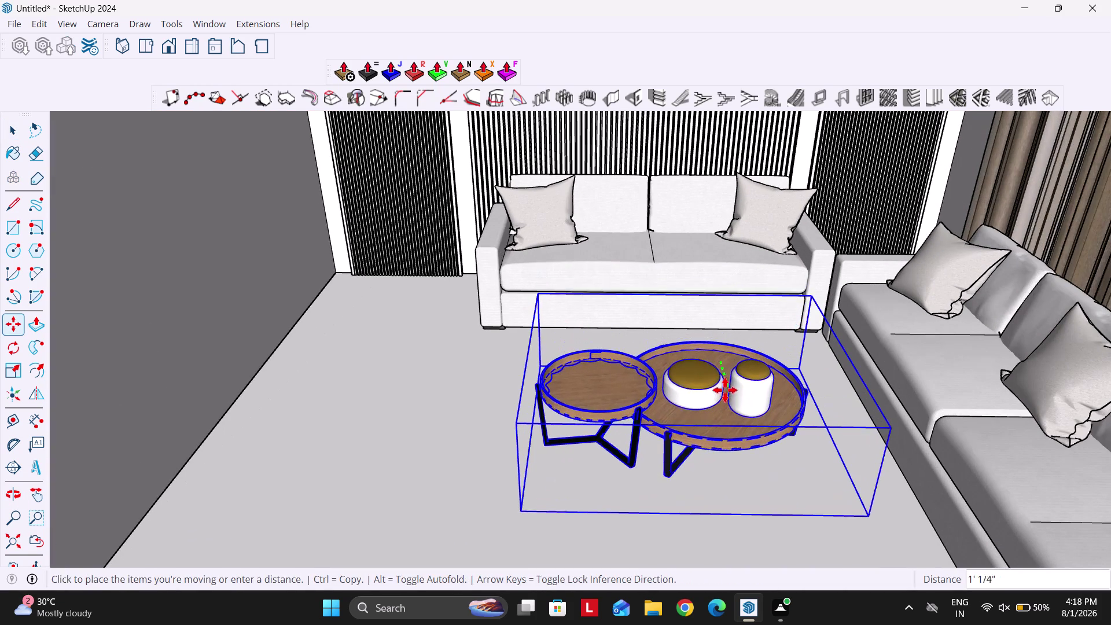
click(725, 386)
key(space)
scroll(down, 3)
click(550, 351)
Draw a rug rectangle on the floor around the coffee tables and group it.
key(r)
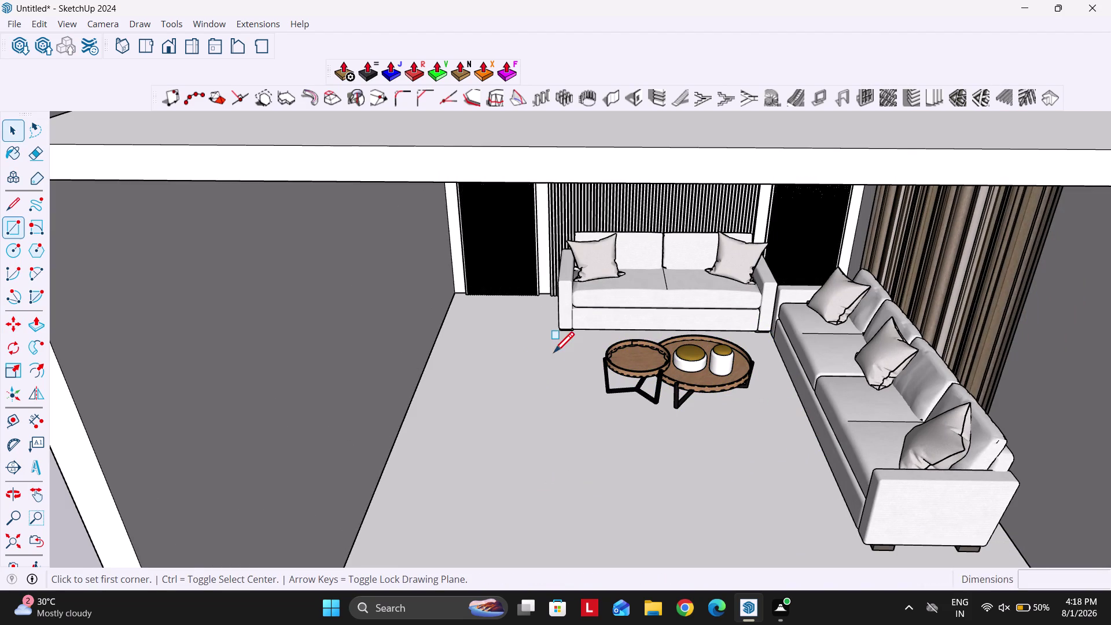
click(560, 343)
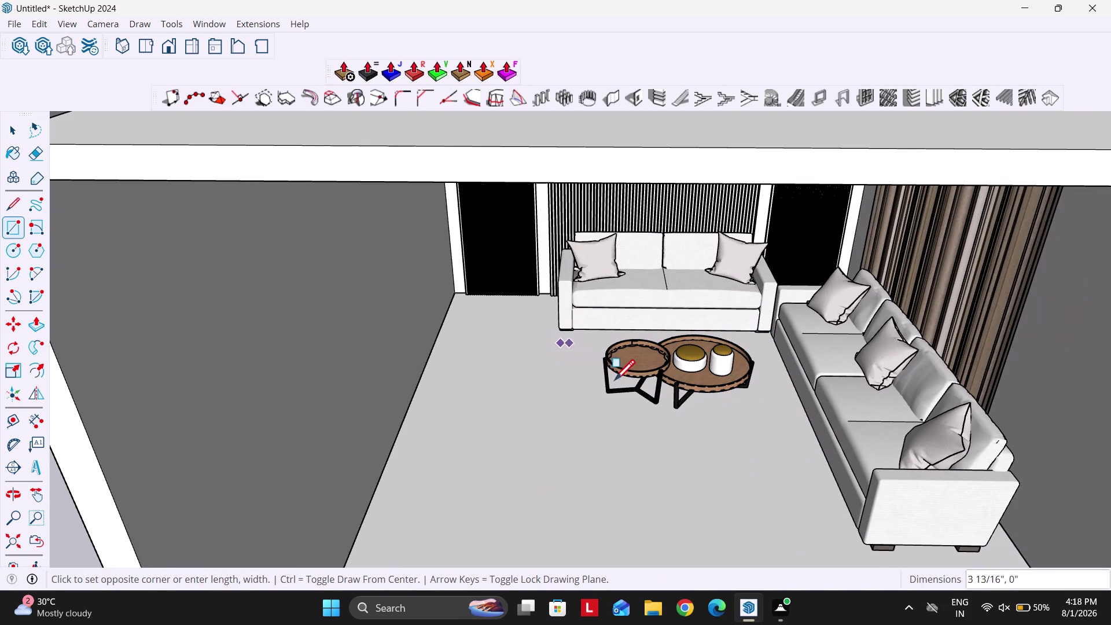
click(843, 532)
key(space)
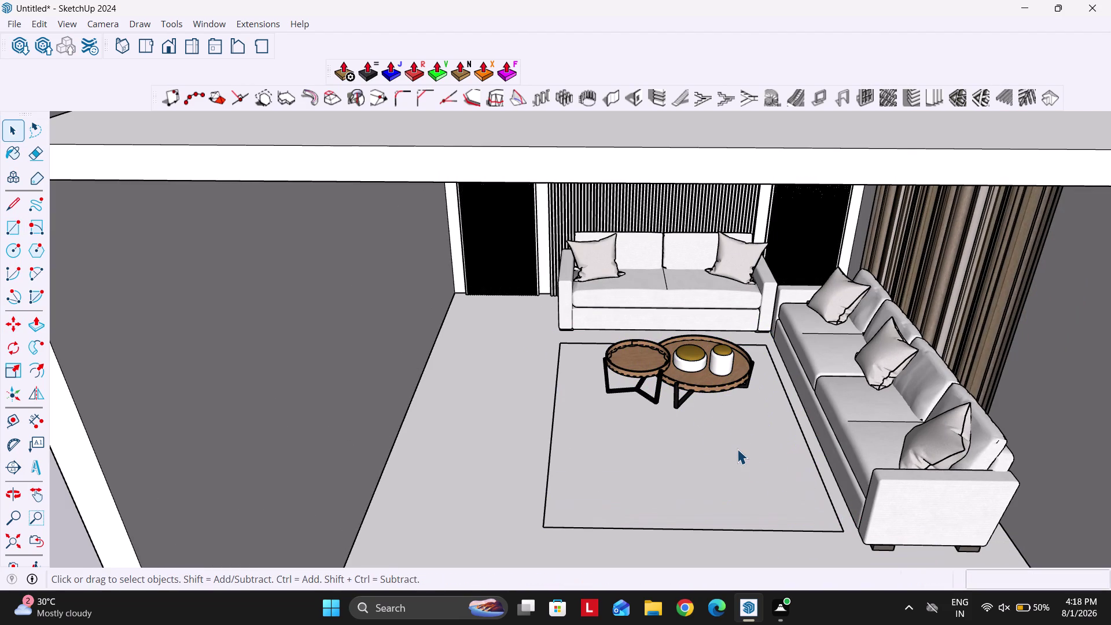
double_click(737, 448)
right_click(738, 448)
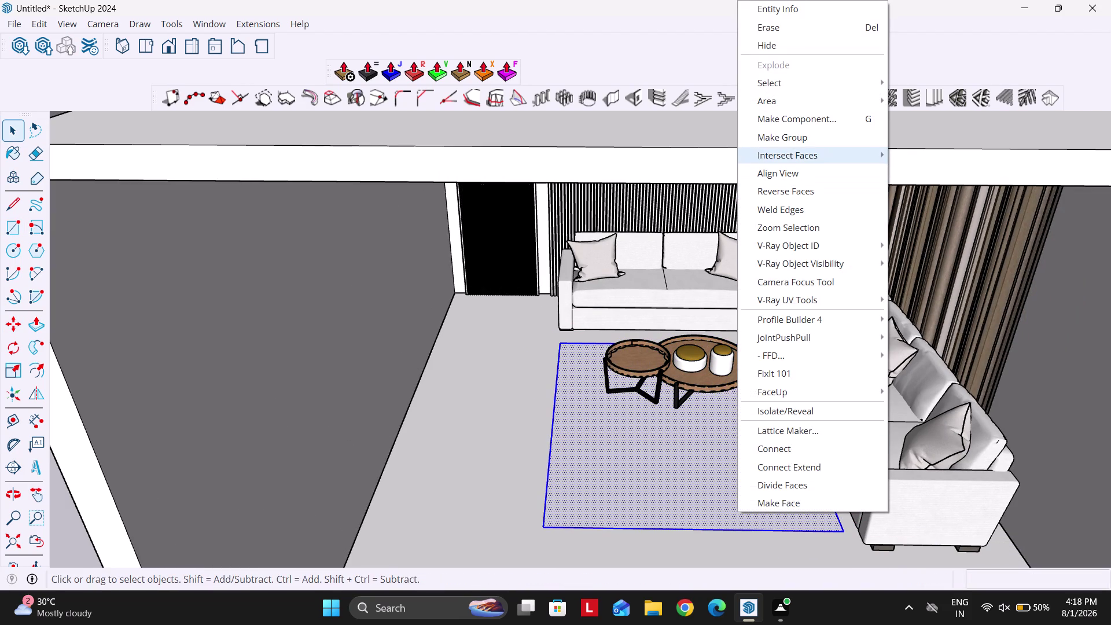
click(791, 139)
Push/Pull the rug up 0.25", then undo that thickness.
scroll(up, 3)
double_click(647, 478)
key(p)
click(634, 487)
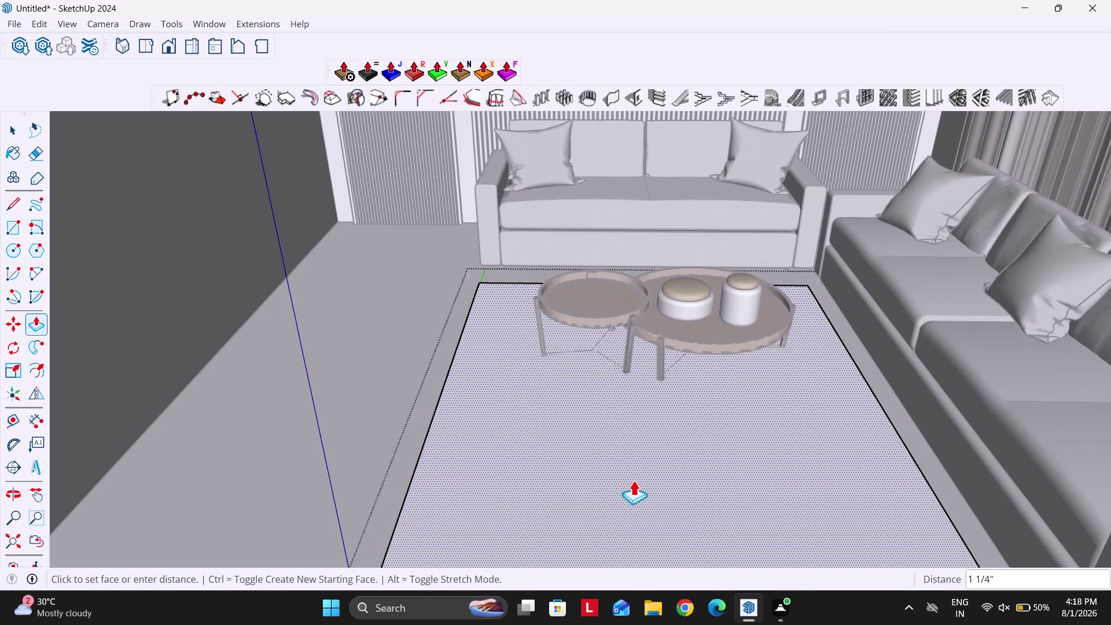
text(0.25")
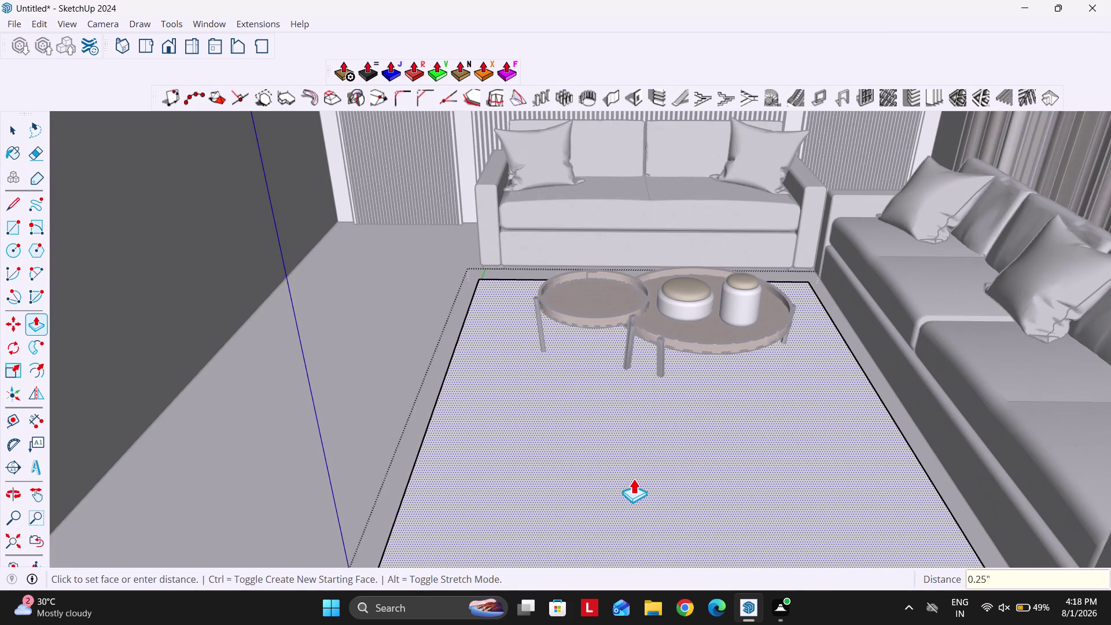
key(Return)
scroll(down, 3)
key(space)
scroll(up, 3)
key(Escape)
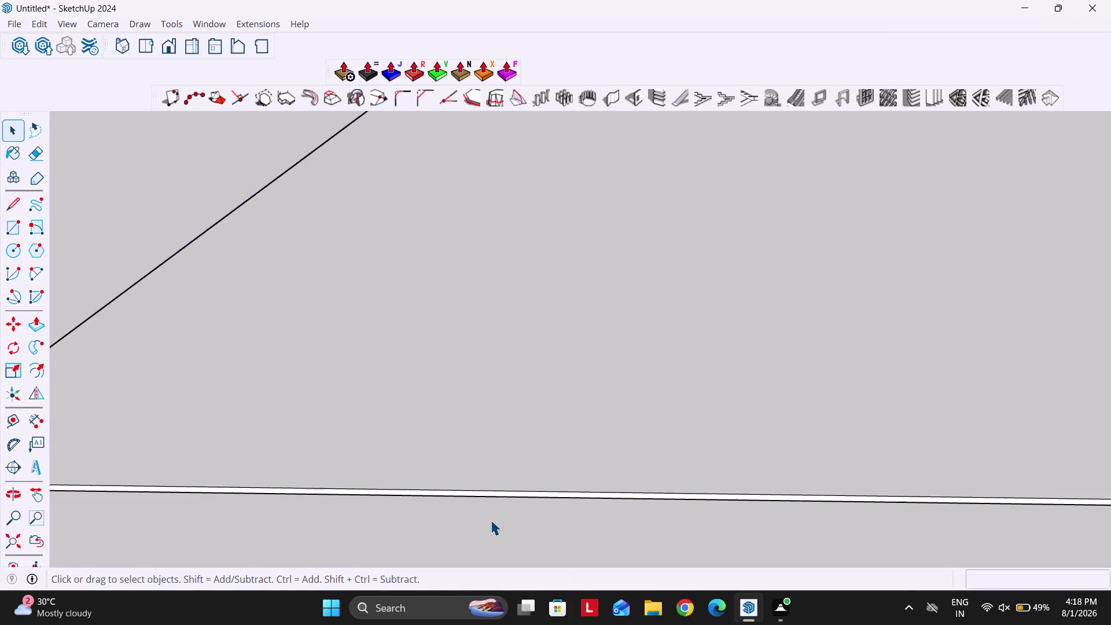
scroll(up, 3)
key(ctrl+z)
key(ctrl+z)
Push/Pull the rug to a 0.5" thickness.
key(p)
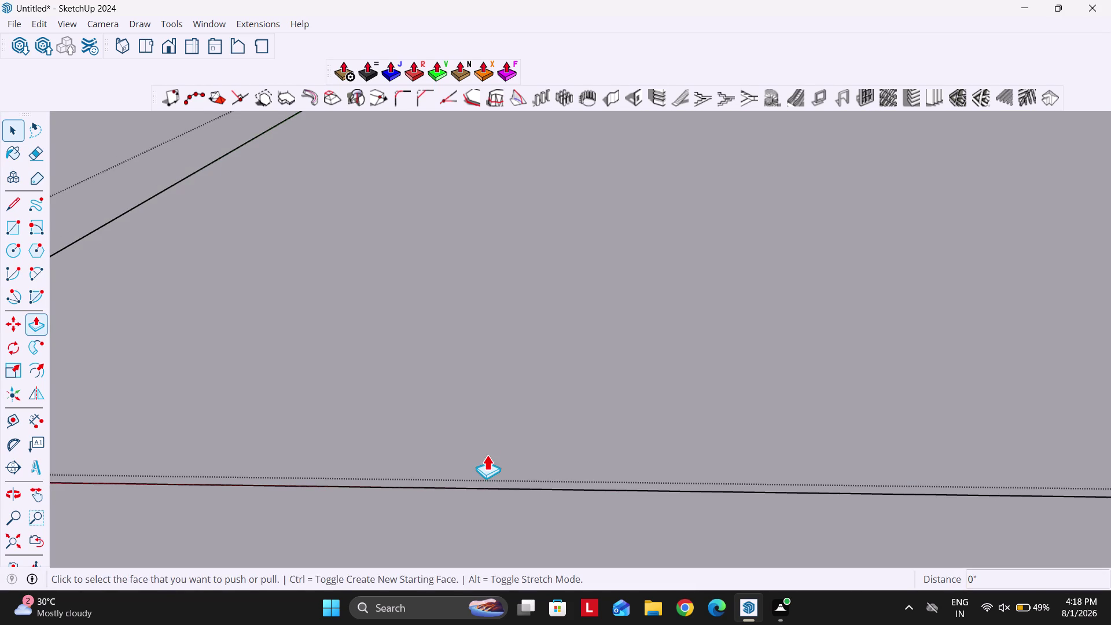
click(487, 455)
text(0.5")
key(Return)
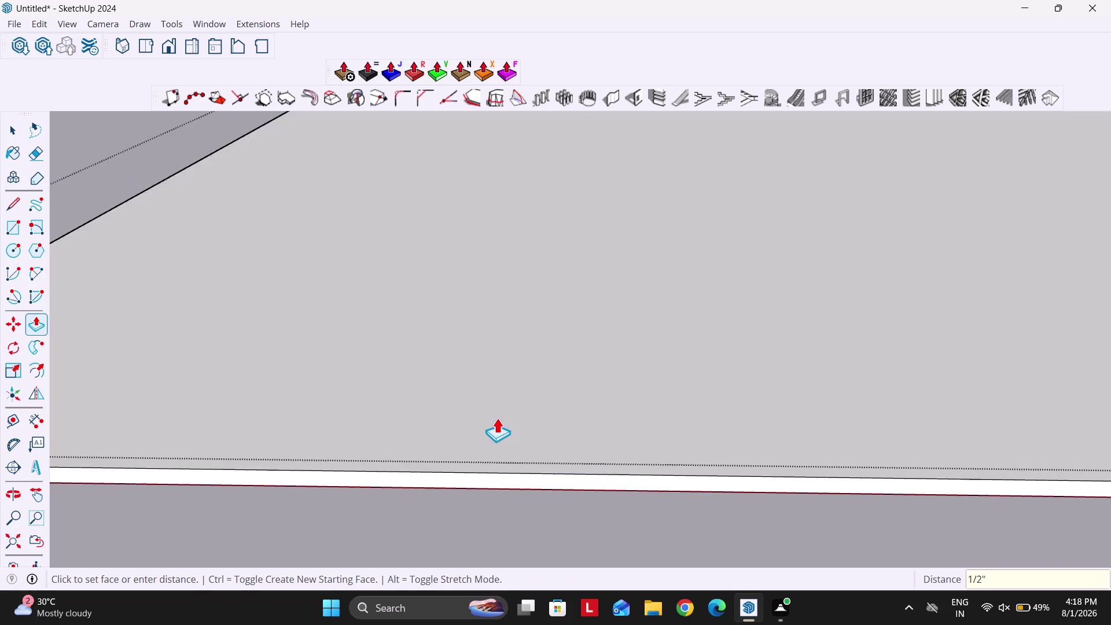
scroll(down, 3)
key(space)
key(Escape)
scroll(up, 3)
Move the coffee tables straight up to sit on top of the rug.
click(703, 203)
scroll(up, 3)
key(m)
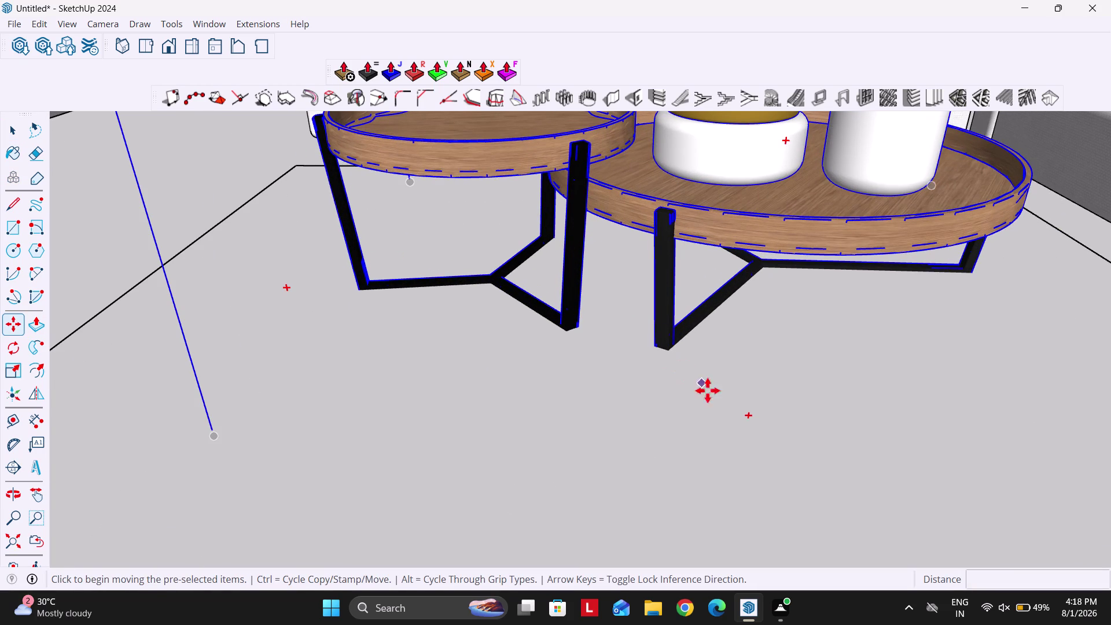
click(215, 440)
key(Up)
click(225, 347)
key(space)
scroll(down, 3)
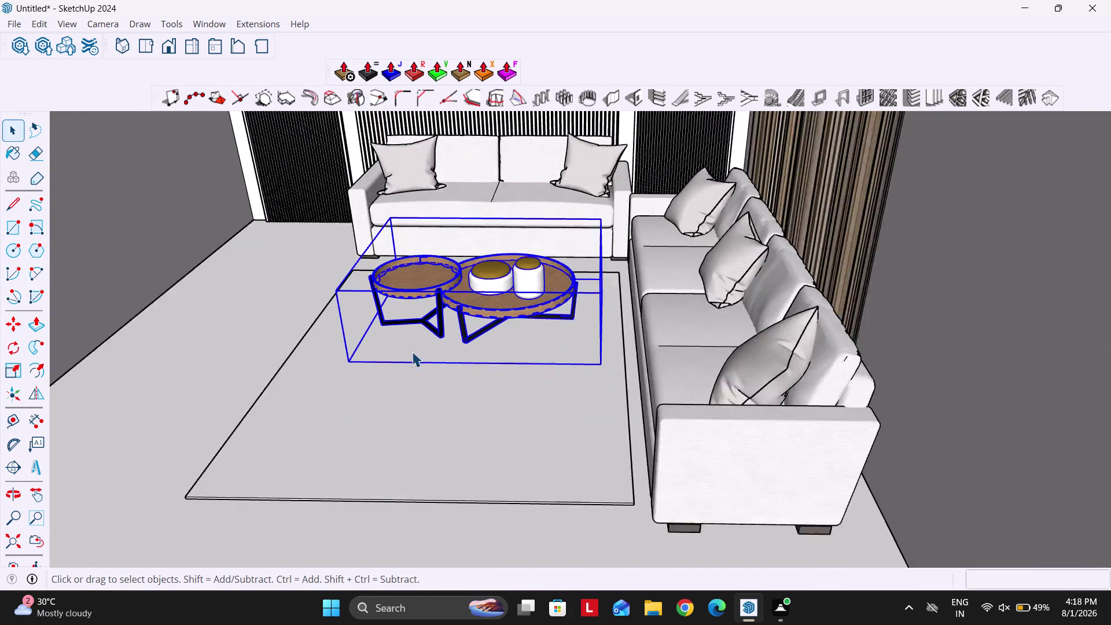
scroll(down, 3)
middle_drag(421, 405, 480, 312)
scroll(down, 3)
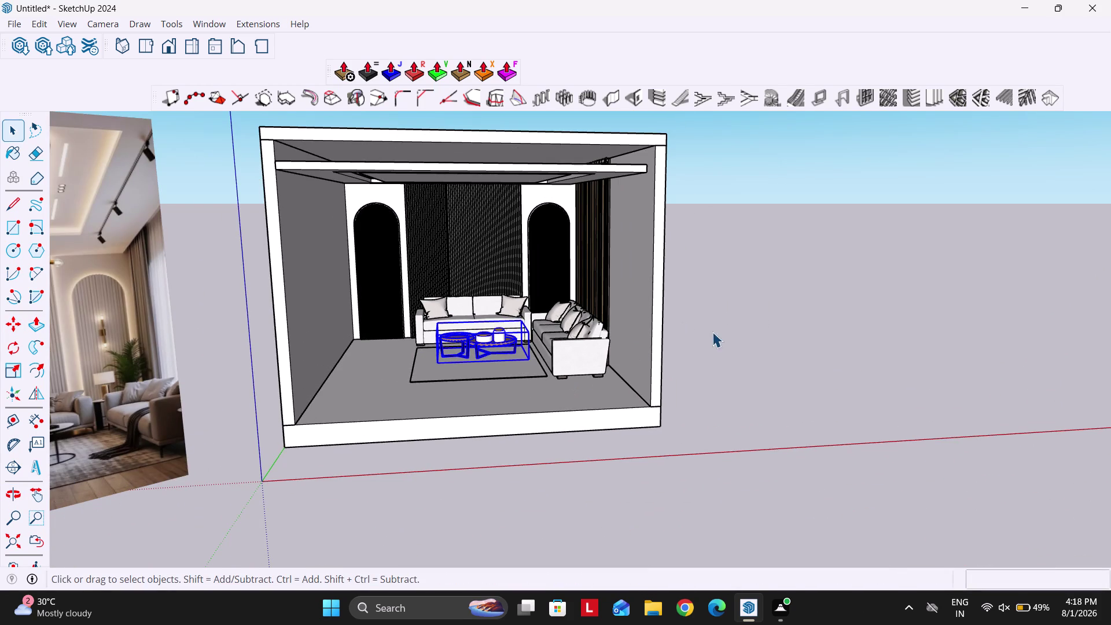
click(735, 352)
scroll(up, 3)
scroll(down, 3)
scroll(up, 3)
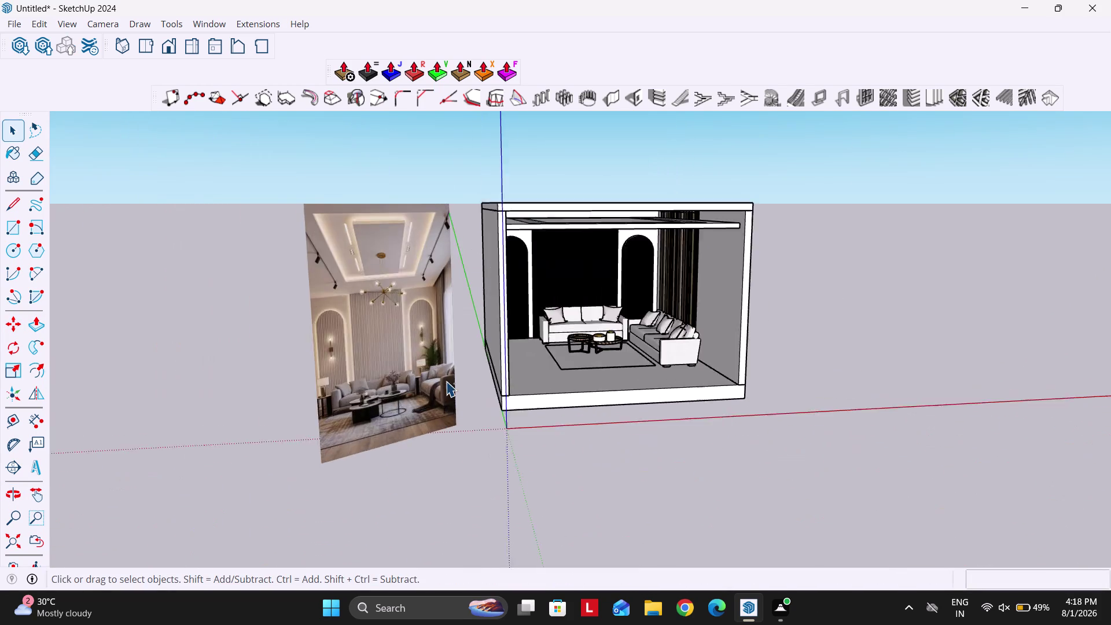
scroll(up, 3)
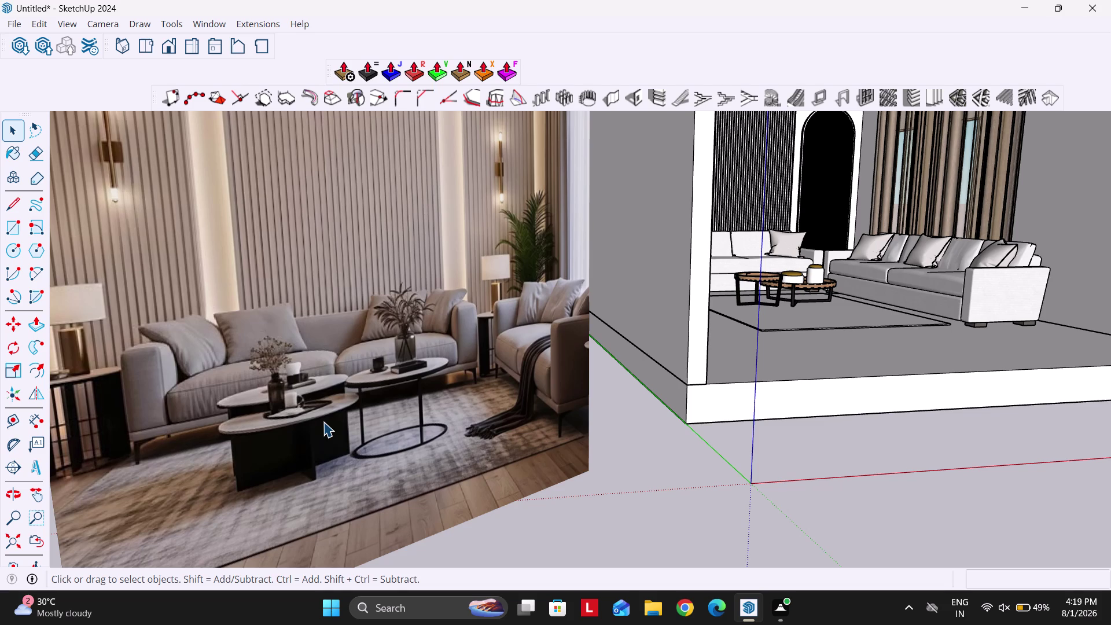
scroll(down, 3)
scroll(down, 3)
scroll(up, 3)
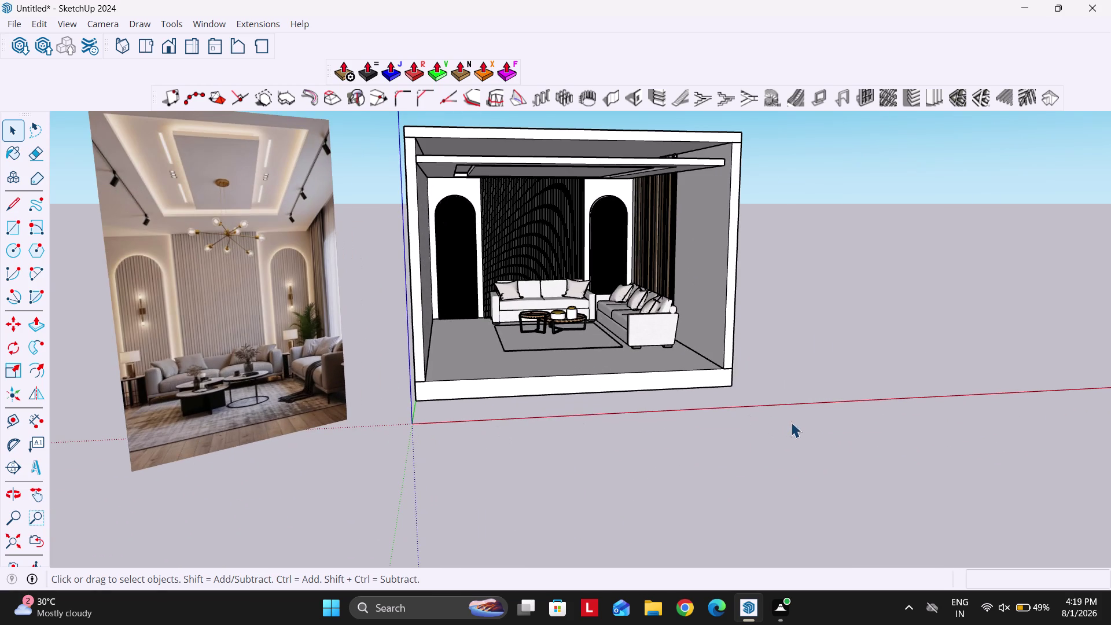
drag(793, 422, 385, 107)
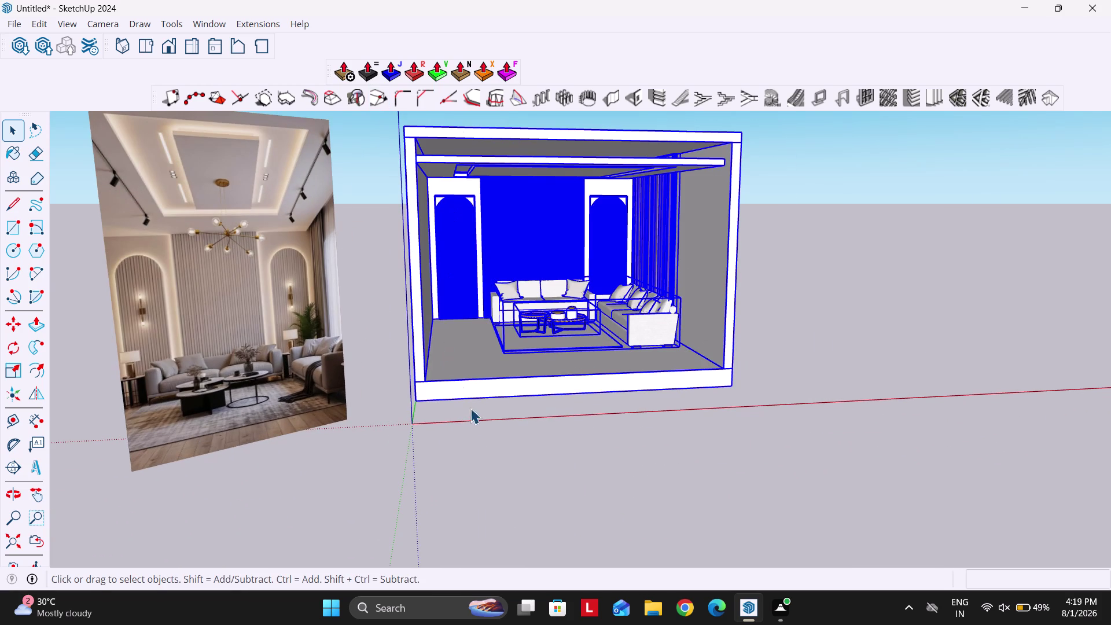
Move the room by its corner to a spot nearer the reference photo, then deselect.
middle_drag(489, 413, 478, 424)
key(m)
scroll(up, 3)
click(401, 404)
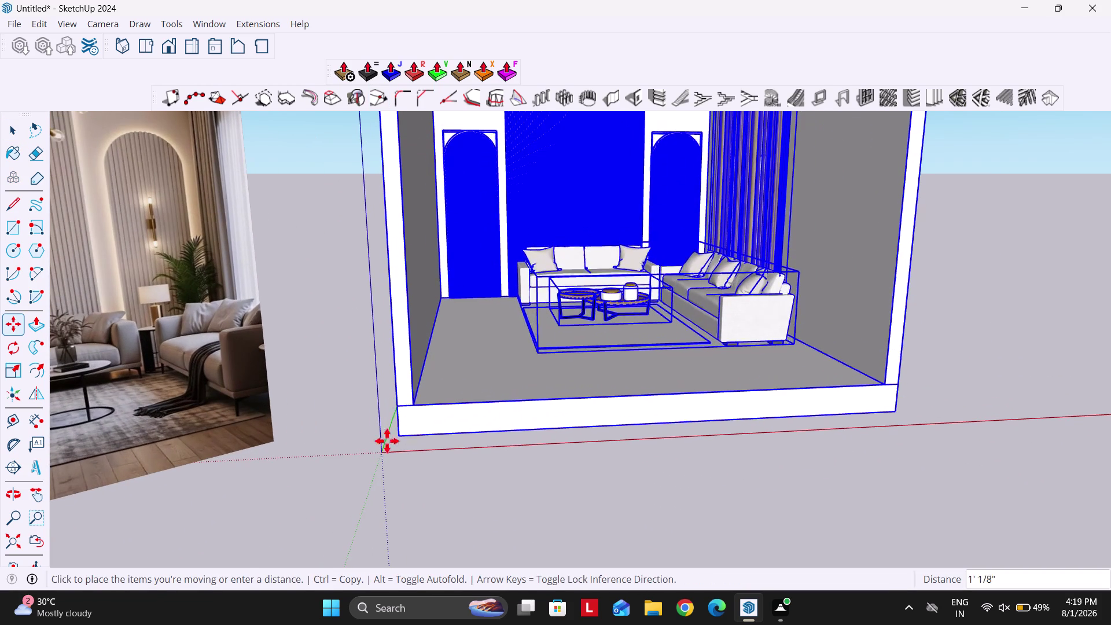
click(380, 455)
key(space)
click(340, 444)
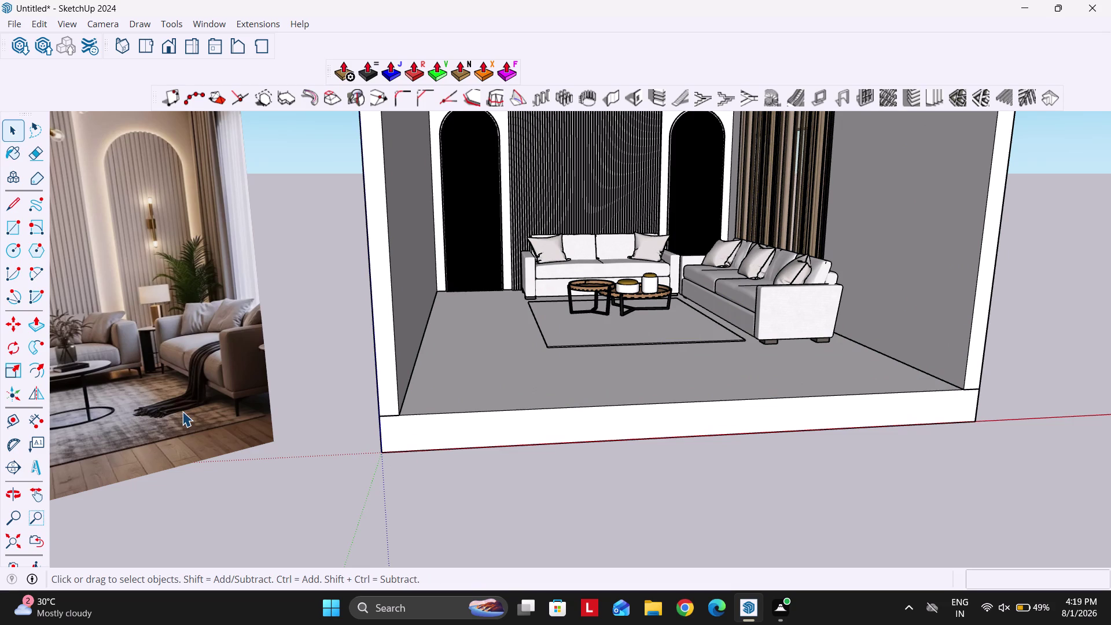
click(222, 418)
scroll(down, 3)
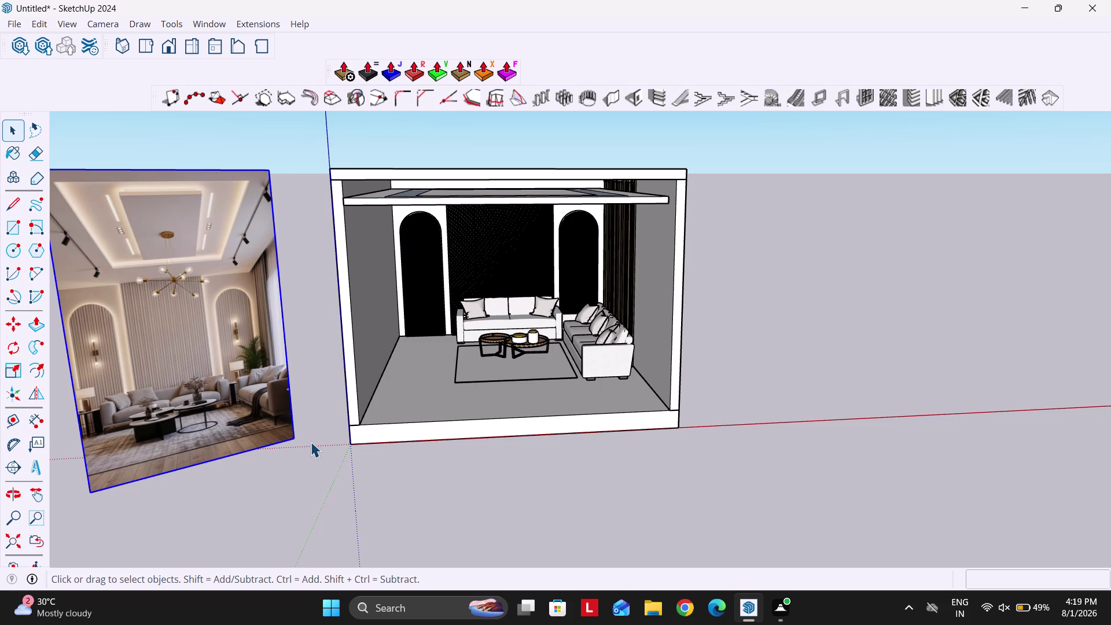
Scale the reference photo down by dragging its corner grip inward.
key(s)
click(291, 436)
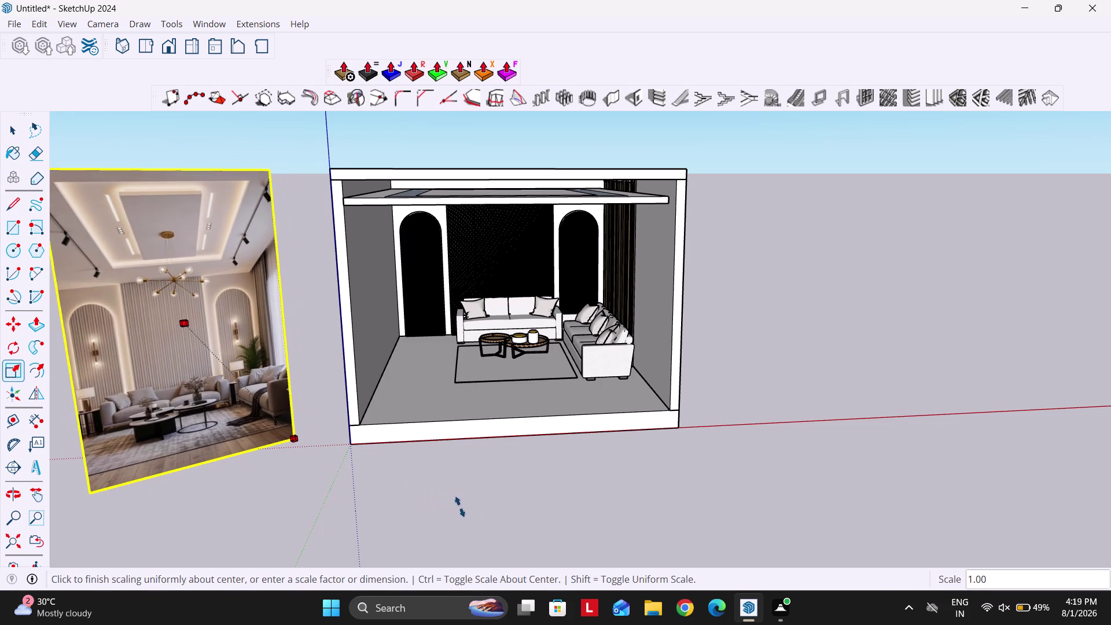
click(524, 516)
click(278, 420)
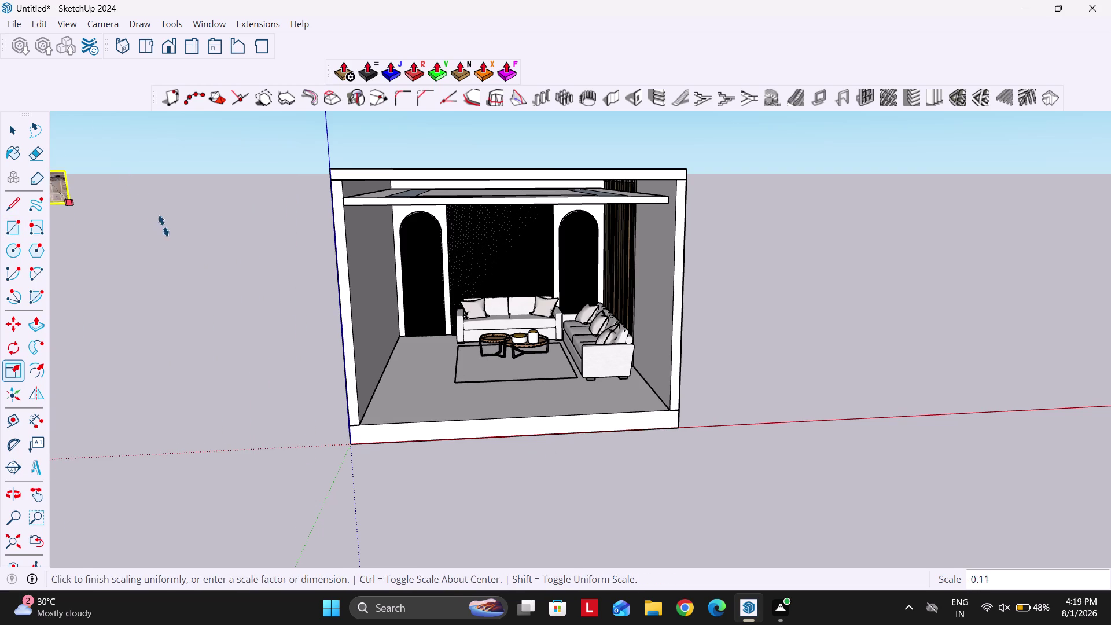
key(space)
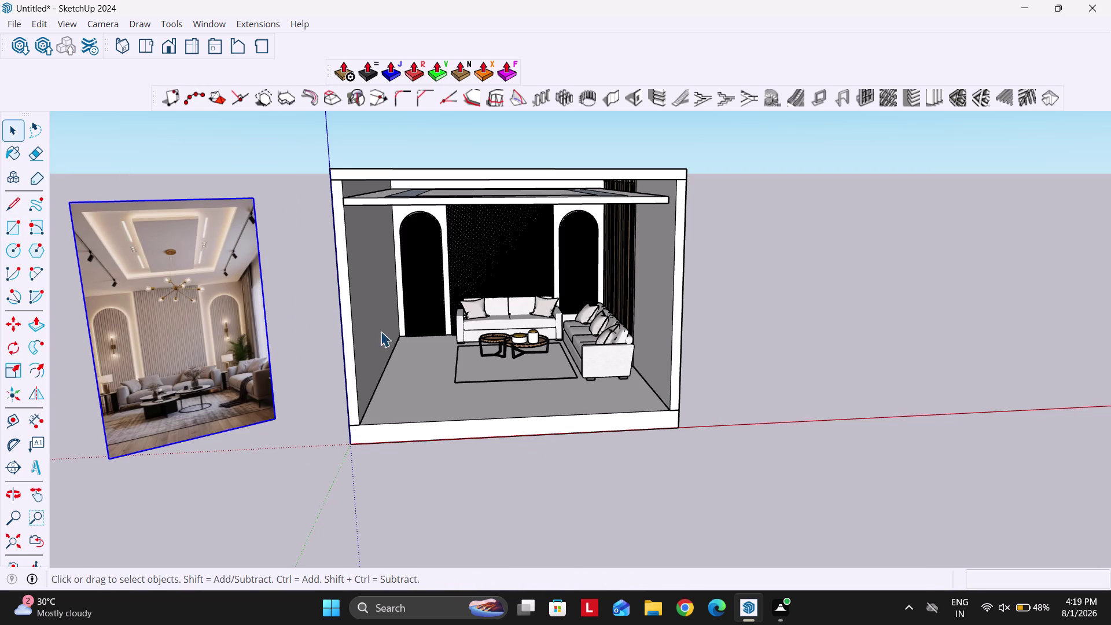
scroll(down, 3)
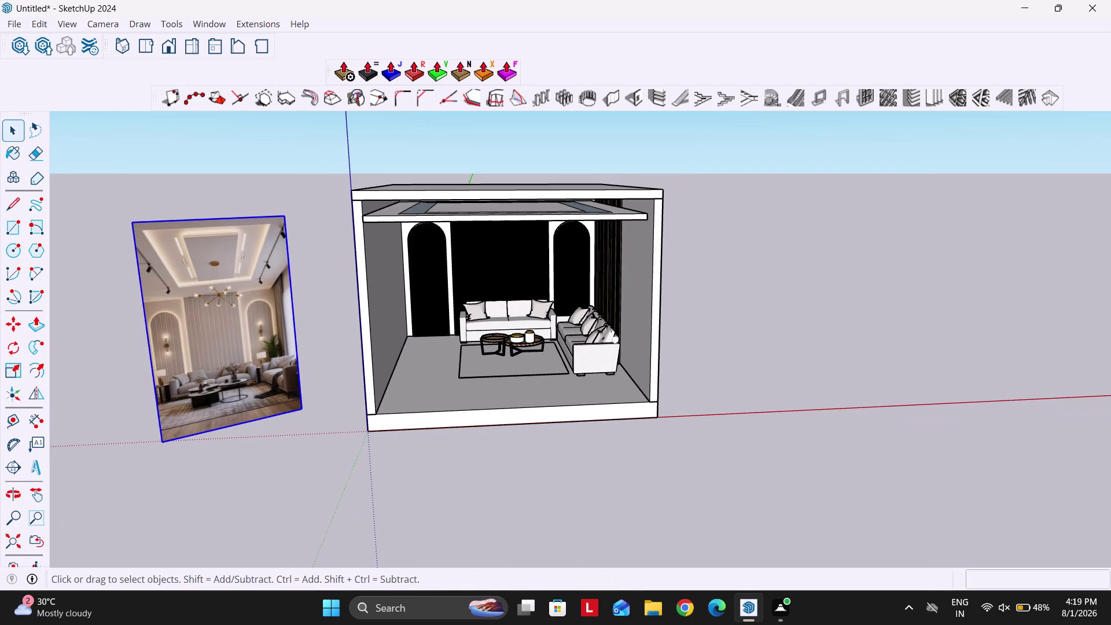